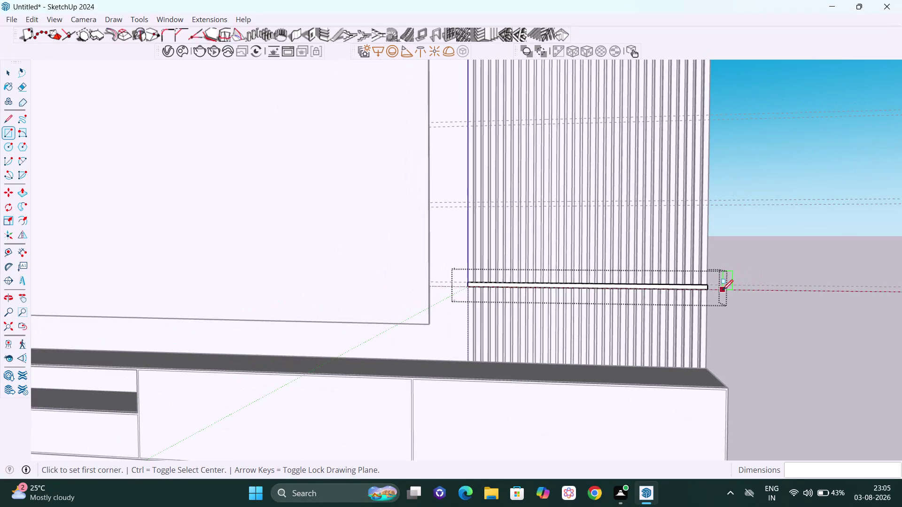
Finish drawing the thin horizontal strip across the lower right fluted panel.
scroll(down, 3)
middle_drag(724, 350, 718, 352)
key(space)
click(766, 335)
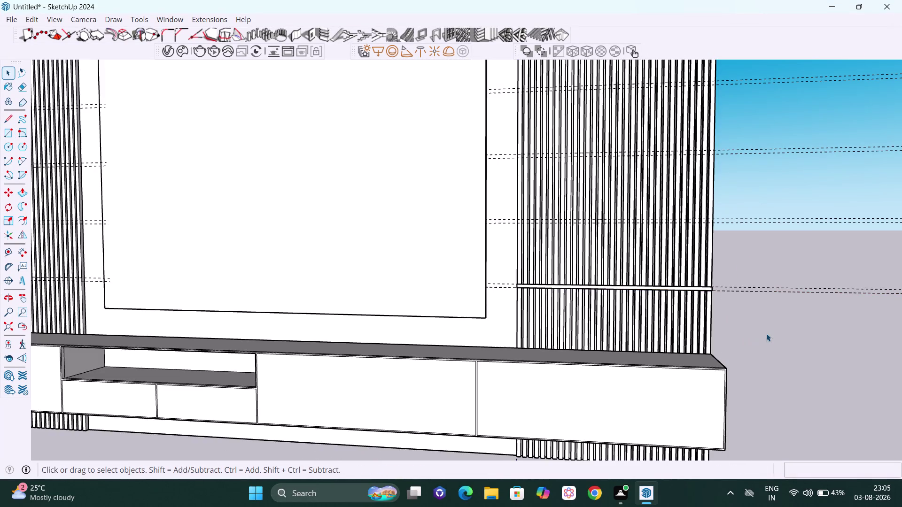
Exit the panel group and select the floating drawer base.
scroll(down, 3)
scroll(down, 3)
middle_drag(777, 353, 518, 359)
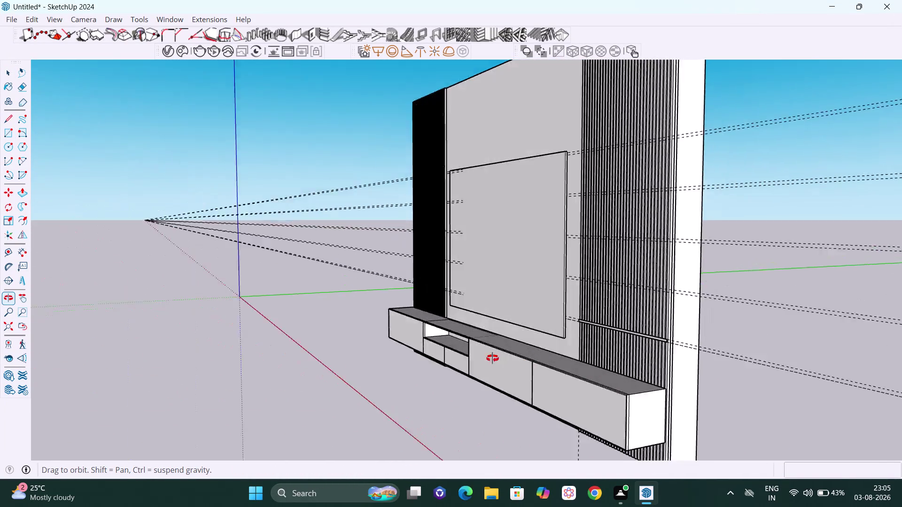
middle_drag(519, 358, 518, 350)
scroll(down, 3)
middle_drag(521, 361, 527, 372)
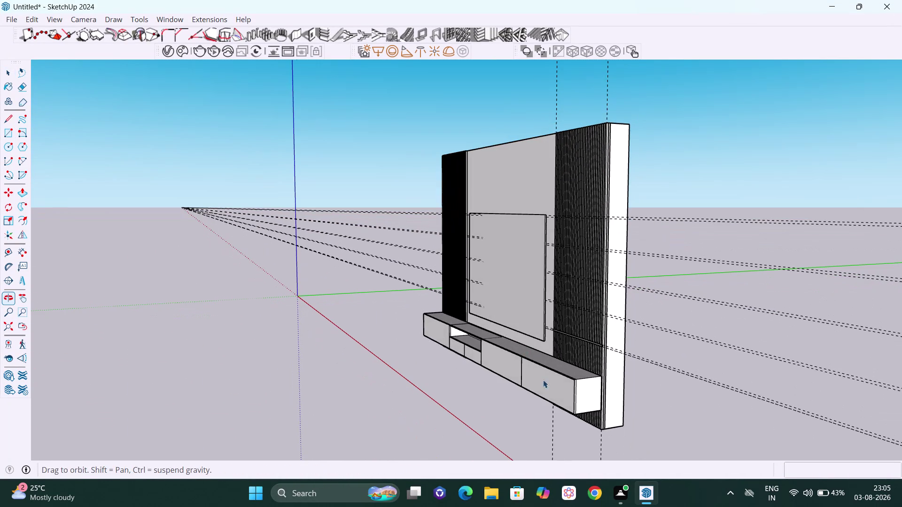
middle_drag(528, 371, 530, 374)
click(551, 386)
middle_drag(551, 383, 557, 387)
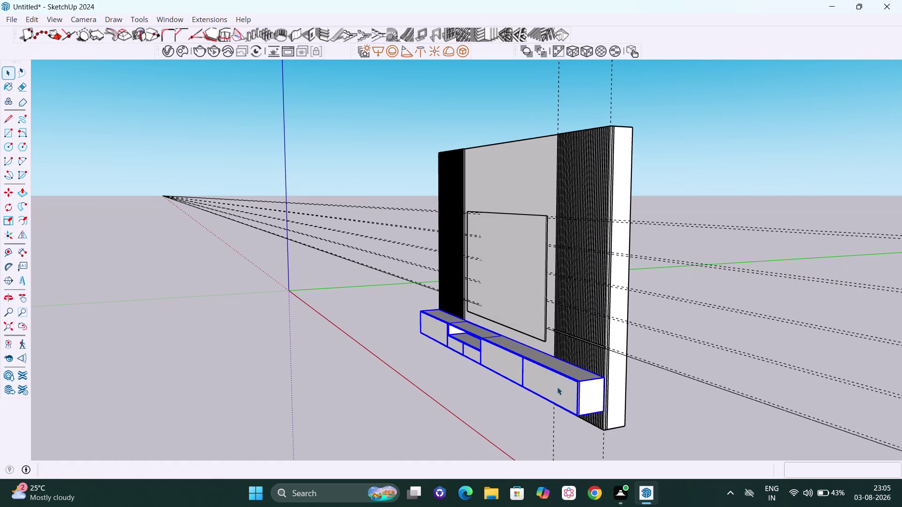
key(p)
key(space)
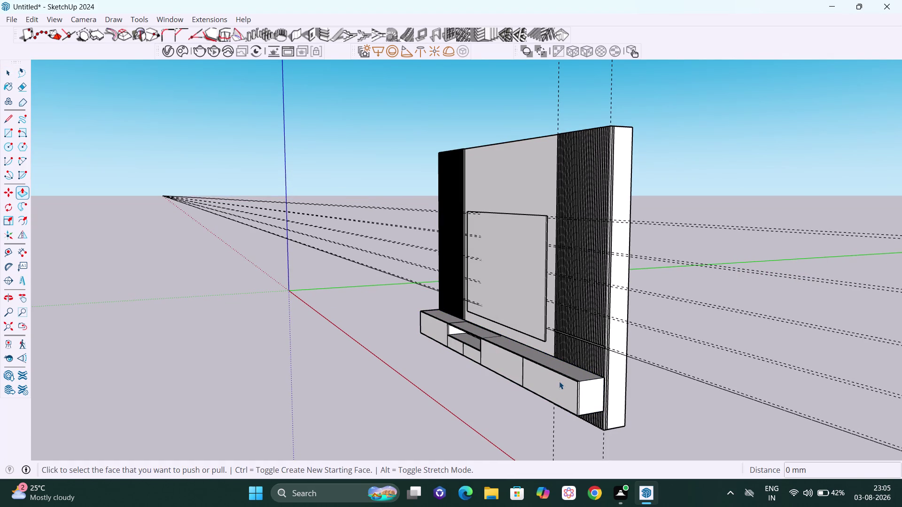
Open the drawer base group for editing and view it from the front.
click(559, 382)
click(559, 381)
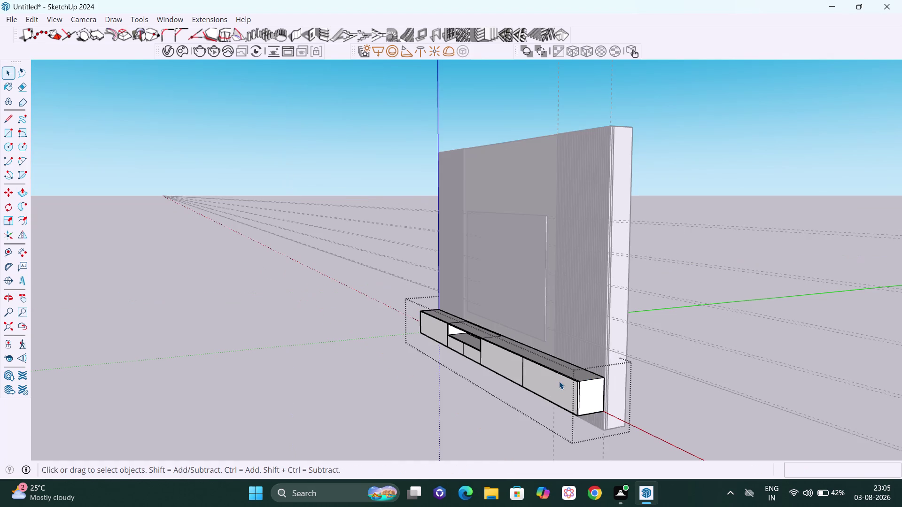
key(p)
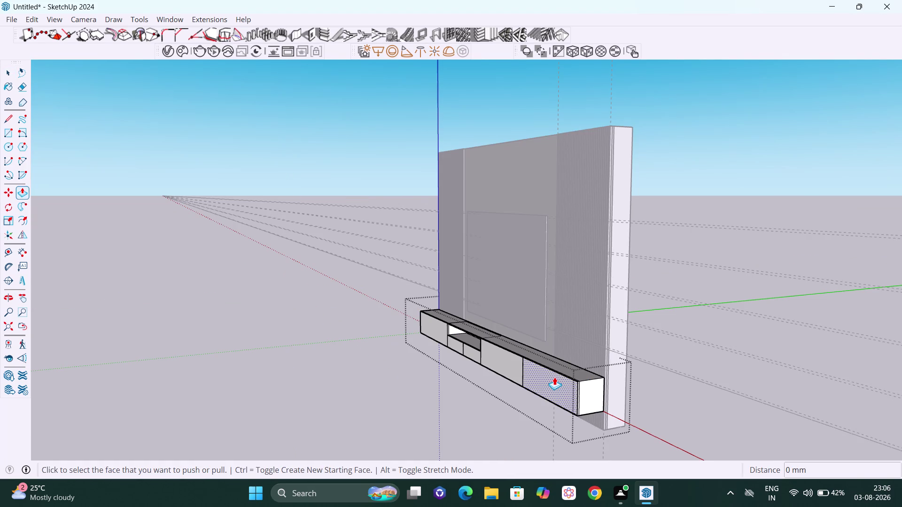
scroll(up, 3)
scroll(up, 3)
middle_drag(569, 400, 545, 396)
scroll(down, 3)
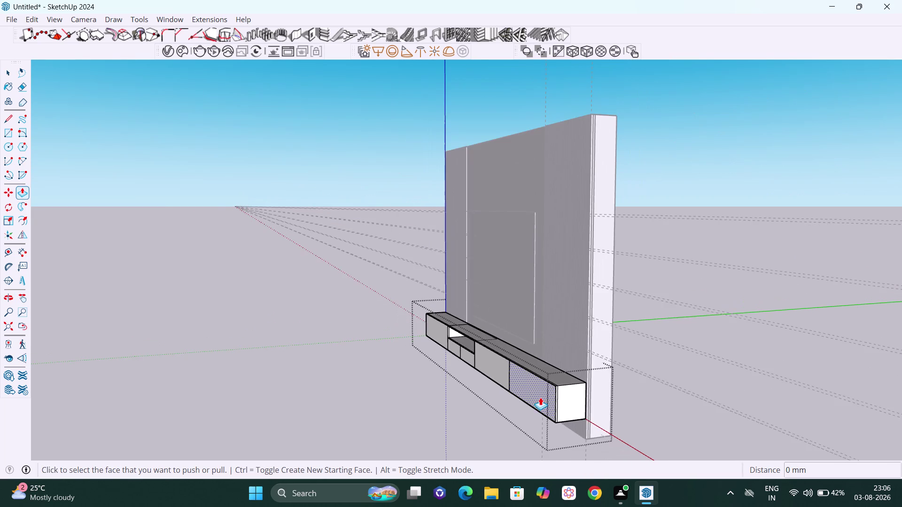
scroll(down, 3)
middle_drag(534, 397, 774, 377)
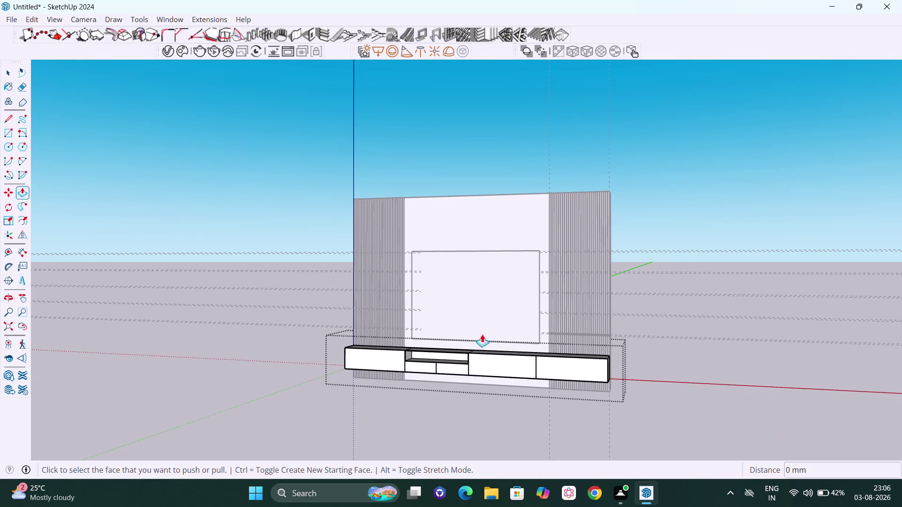
scroll(up, 3)
middle_drag(139, 322, 322, 332)
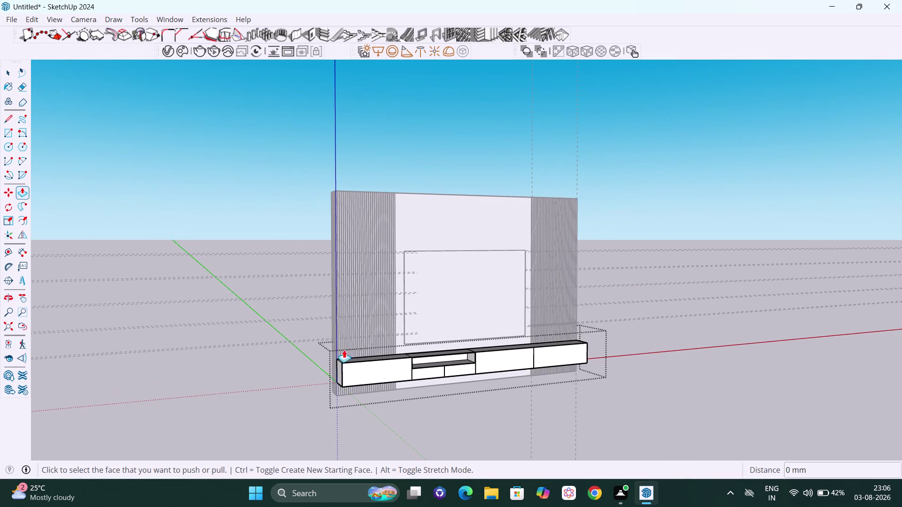
middle_drag(374, 371, 310, 320)
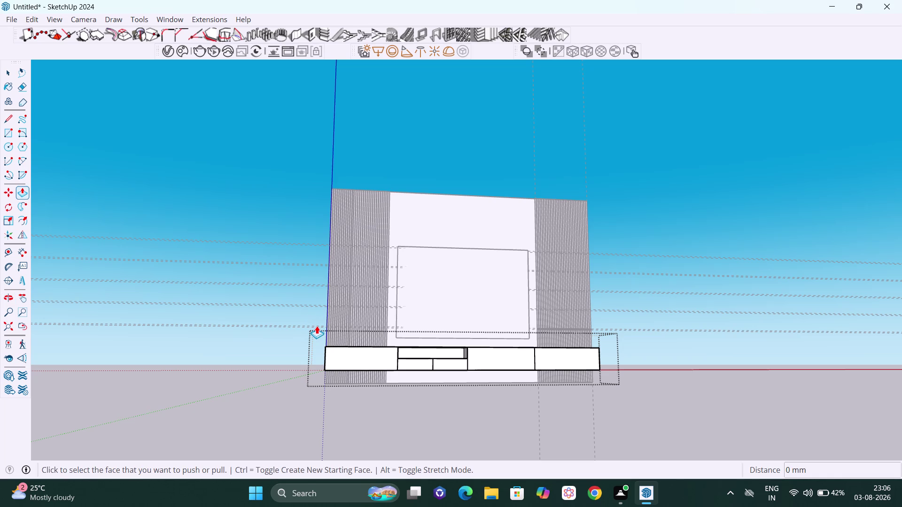
key(space)
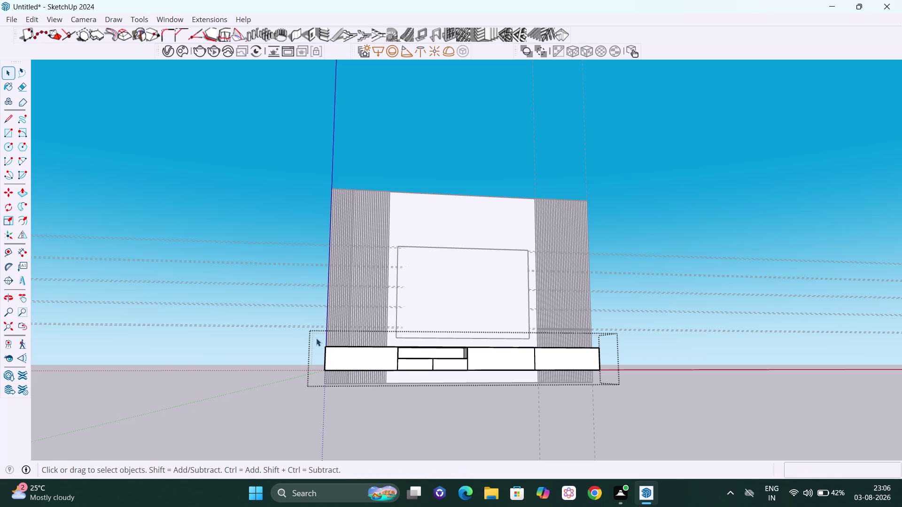
Window-select all the drawer base parts and orbit to its end.
drag(316, 338, 611, 383)
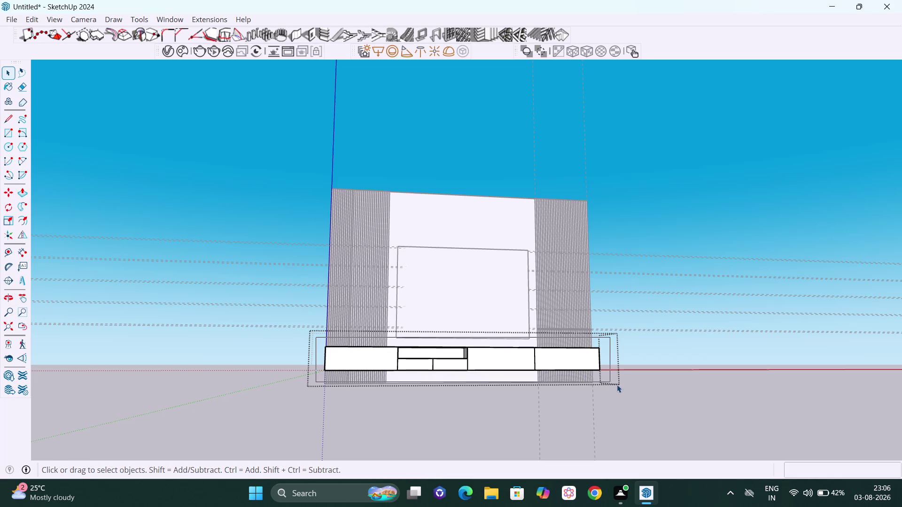
drag(611, 383, 619, 385)
middle_drag(601, 385, 339, 442)
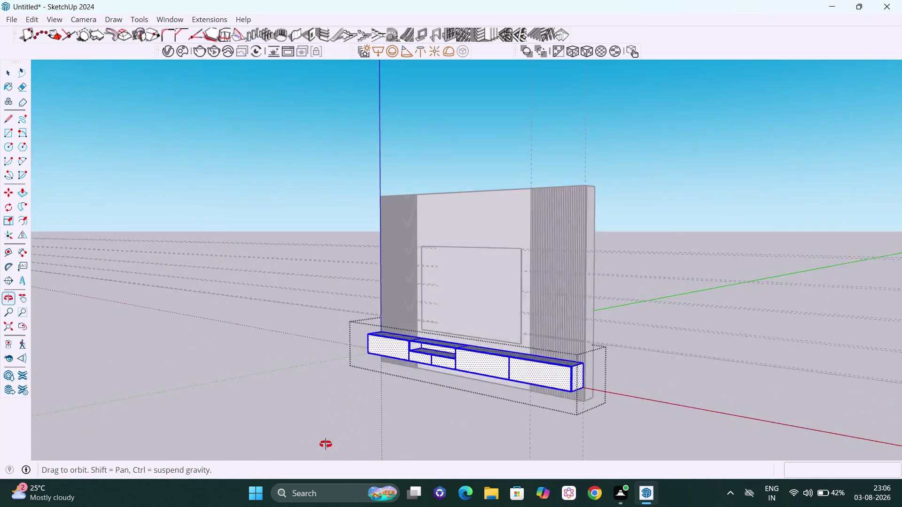
middle_drag(339, 442, 250, 453)
Pull the end drawer face out 165 mm, then exit the base group.
key(p)
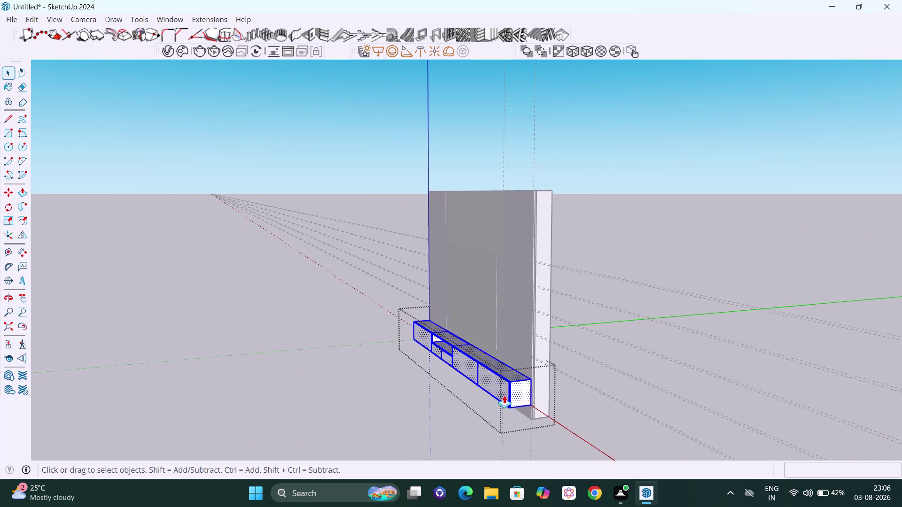
scroll(up, 3)
click(498, 387)
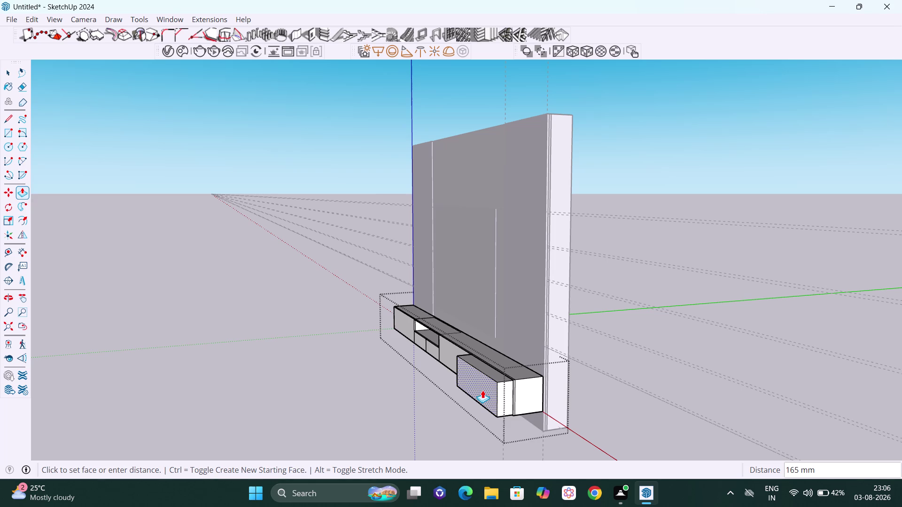
key(Escape)
key(space)
scroll(down, 3)
middle_drag(547, 393, 553, 395)
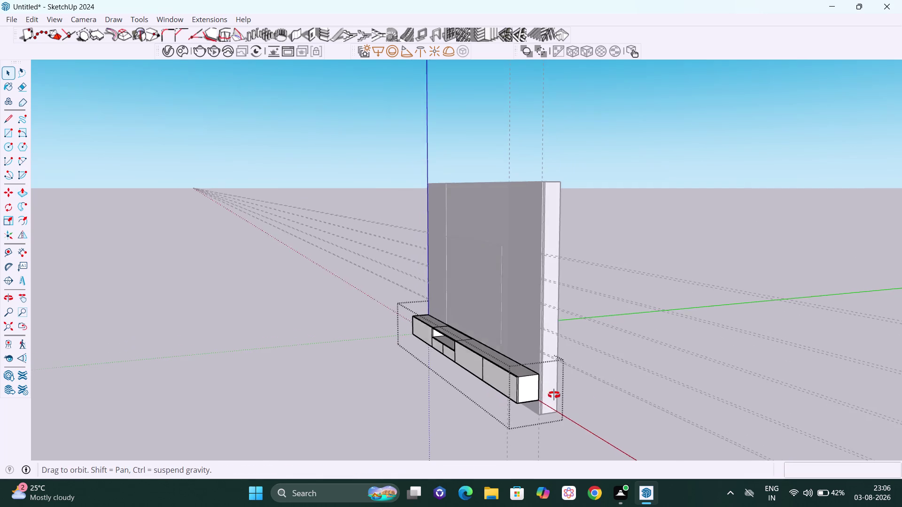
middle_drag(553, 395, 664, 409)
click(739, 200)
Undo back past the thin strip on the right fluted panel.
middle_drag(606, 341, 707, 337)
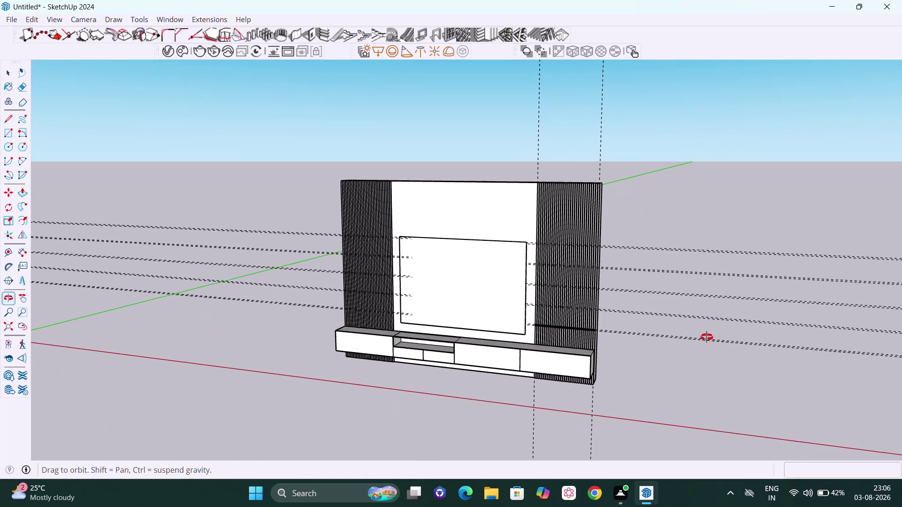
middle_drag(706, 337, 705, 338)
scroll(up, 3)
scroll(up, 3)
middle_drag(606, 345, 651, 357)
scroll(up, 3)
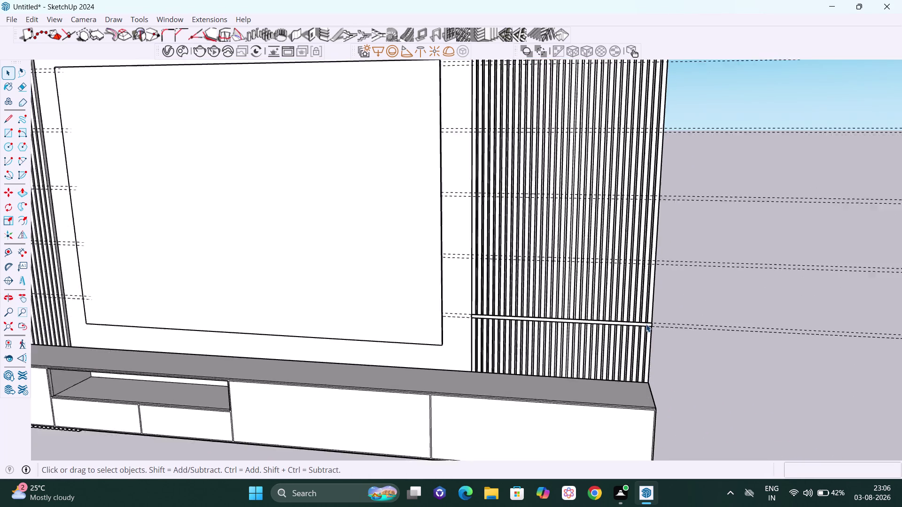
scroll(up, 3)
scroll(up, 3)
scroll(down, 3)
scroll(down, 3)
middle_drag(655, 318, 658, 300)
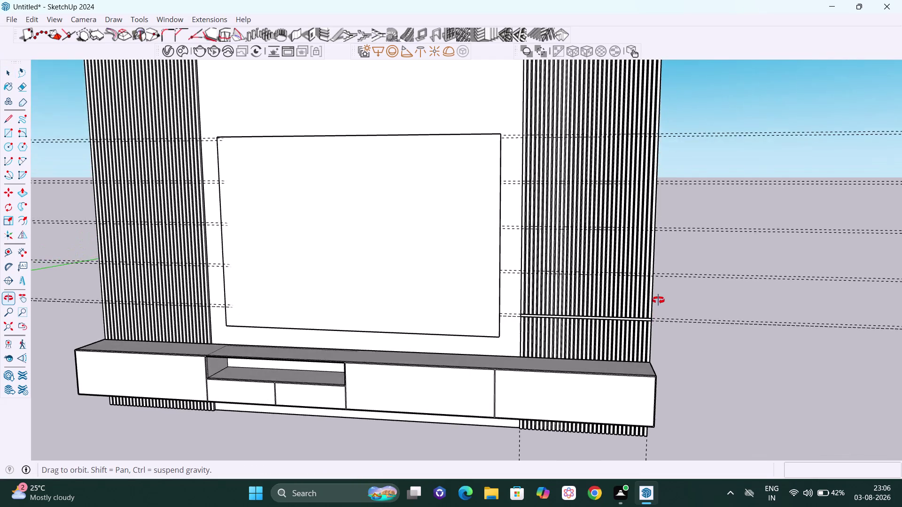
middle_drag(658, 300, 646, 286)
scroll(down, 3)
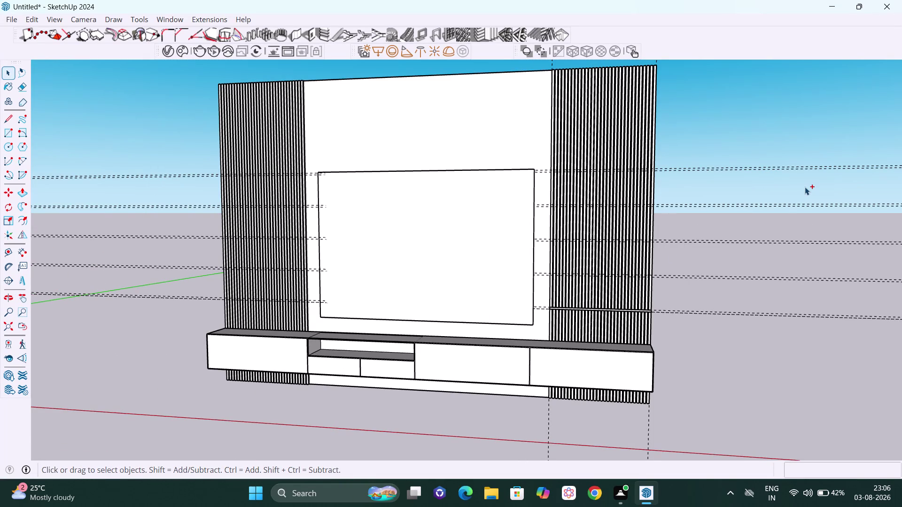
key(ctrl+z)
key(ctrl+z)
key(ctrl+z)
key(ctrl+z)
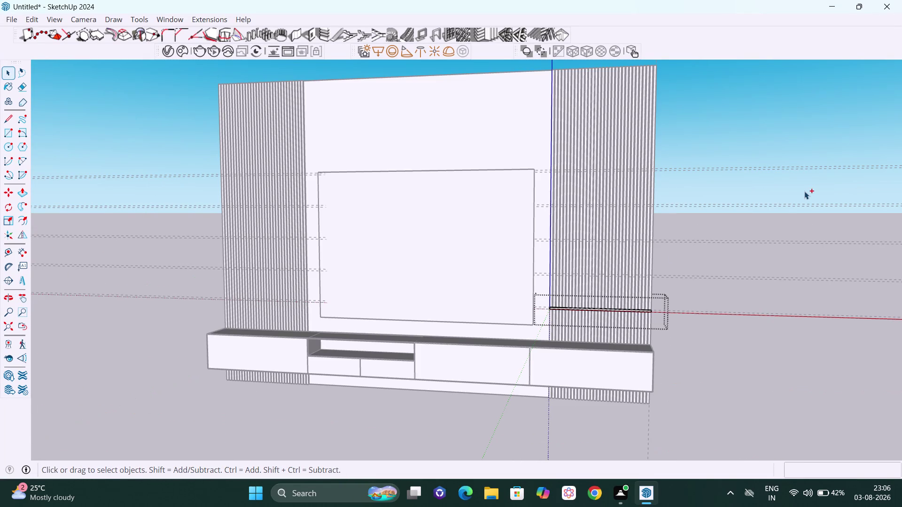
key(ctrl+z)
key(ctrl+z)
key(ctrl+z)
key(ctrl+z)
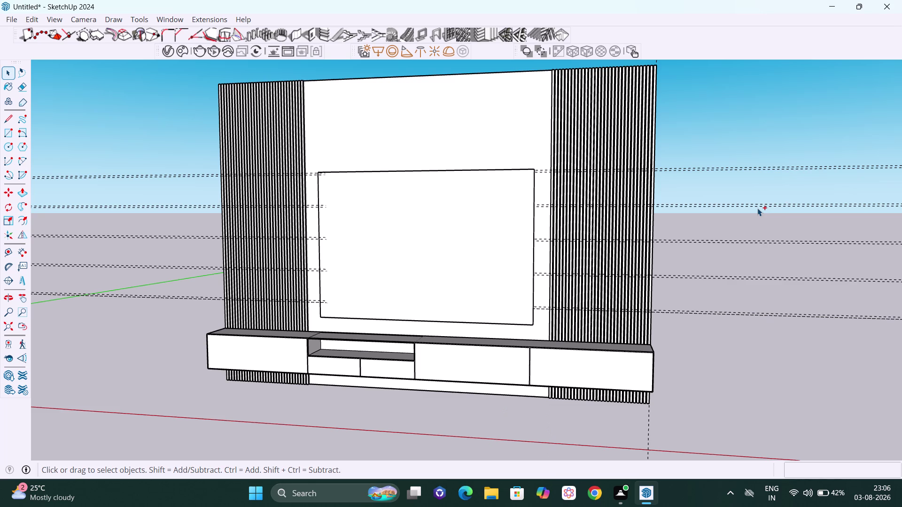
Keep undoing to remove most of the earlier dashed guide lines.
key(ctrl+z)
key(ctrl+z)
key(ctrl+z)
key(ctrl+z)
key(ctrl+z)
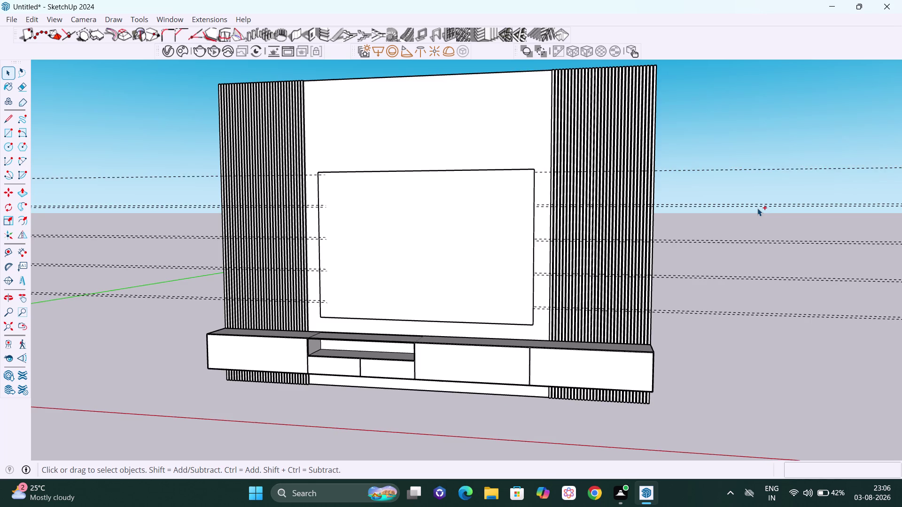
key(ctrl+z)
key(ctrl+z)
key(ctrl+z)
key(ctrl+z)
key(ctrl+z)
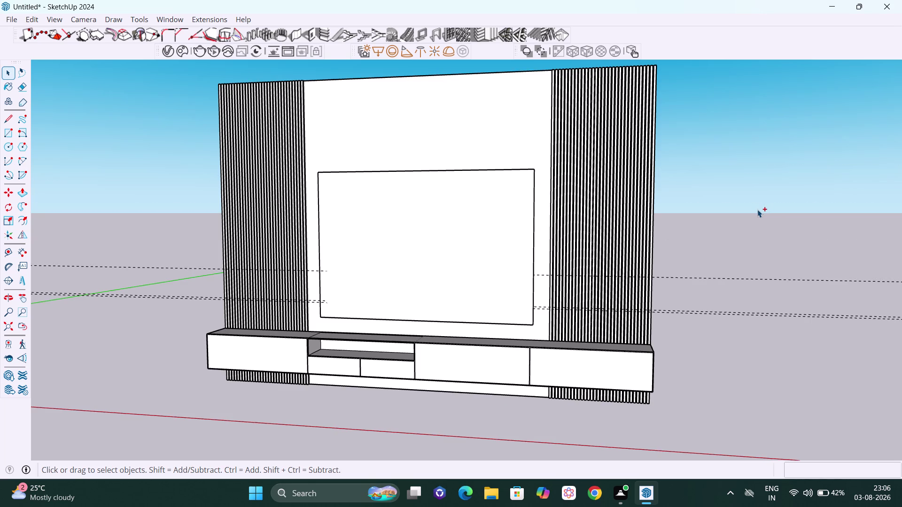
key(ctrl+z)
key(ctrl+z)
key(ctrl+z)
Zoom in on the right fluted panel and the top of the base.
scroll(up, 3)
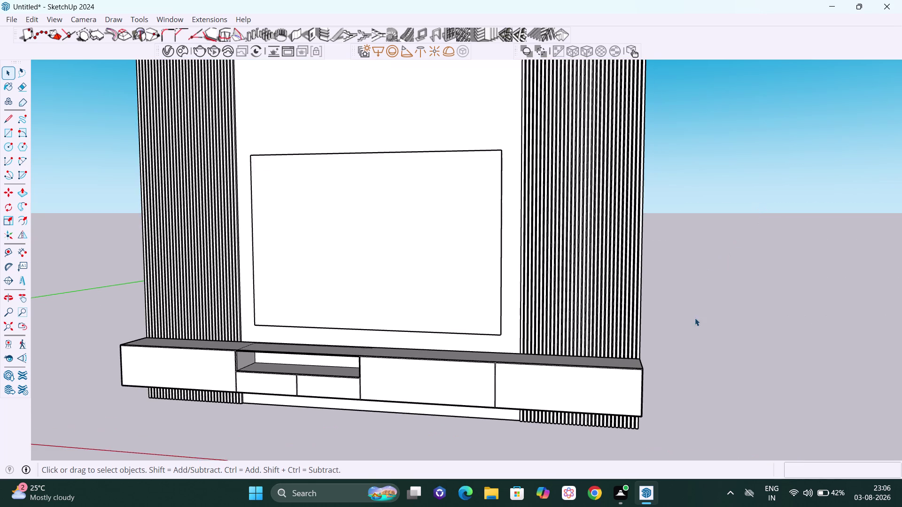
scroll(up, 3)
middle_drag(581, 347, 585, 363)
scroll(up, 3)
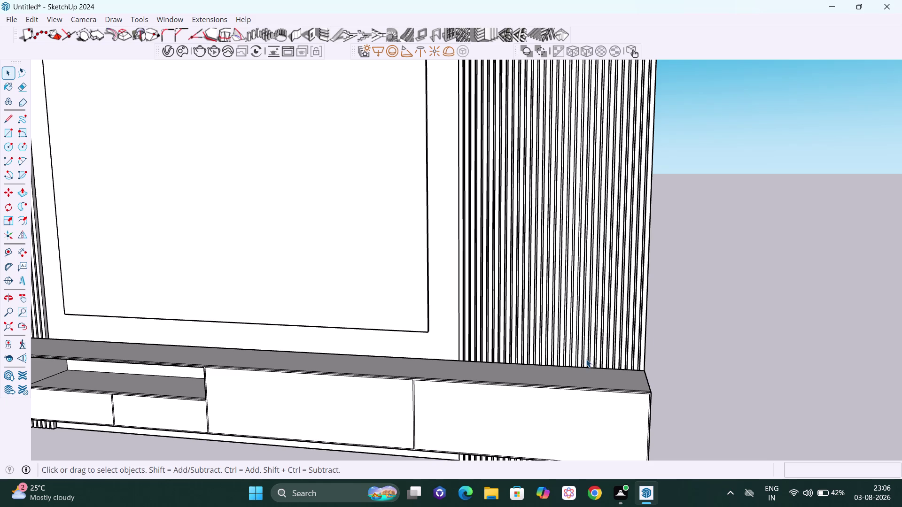
key(t)
key(Up)
scroll(up, 3)
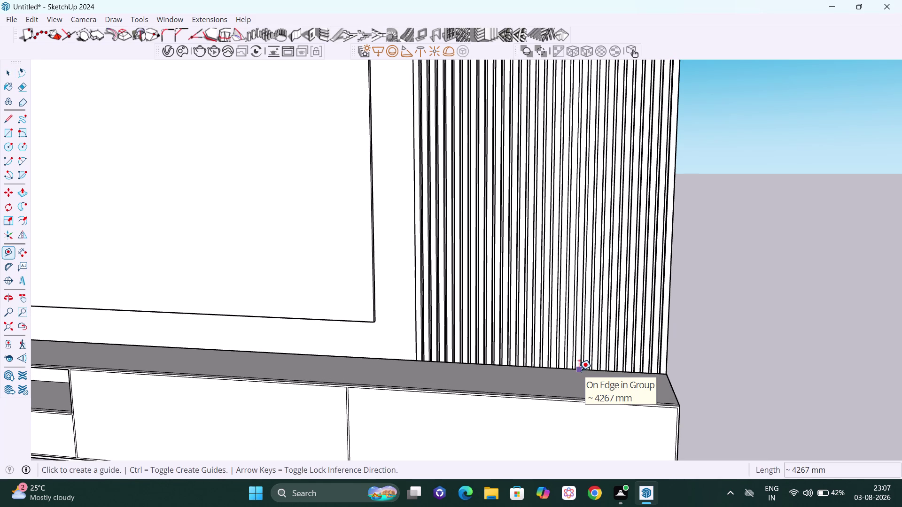
Place a trial guide 350 mm above the base top, then undo it.
click(579, 370)
key(Up)
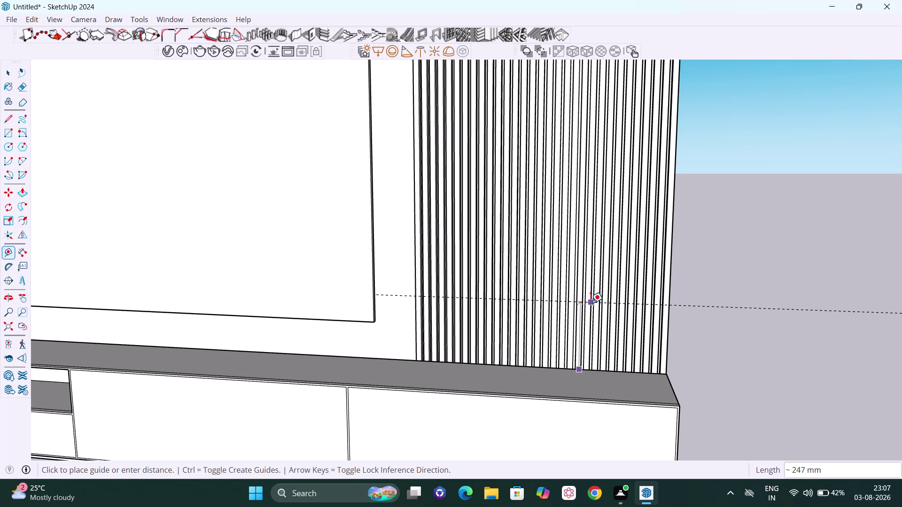
text(35)
text(0)
key(Return)
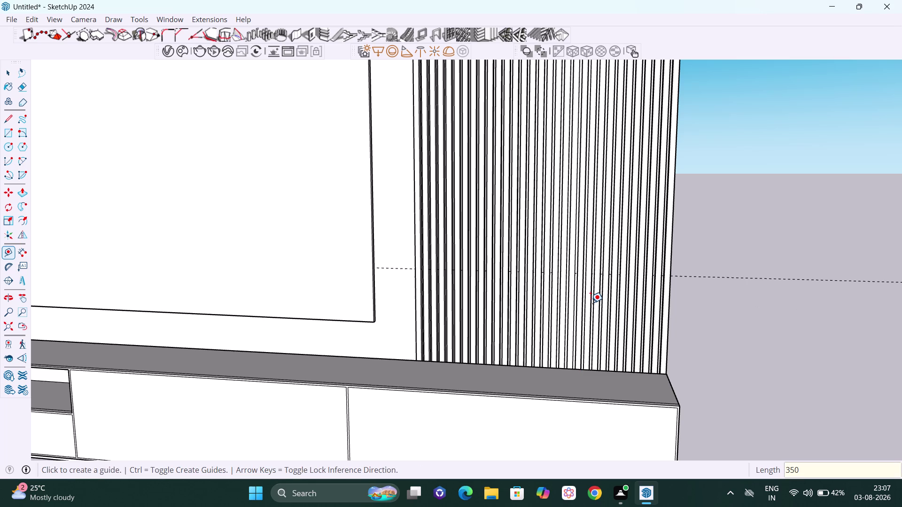
scroll(down, 3)
middle_drag(596, 290, 293, 208)
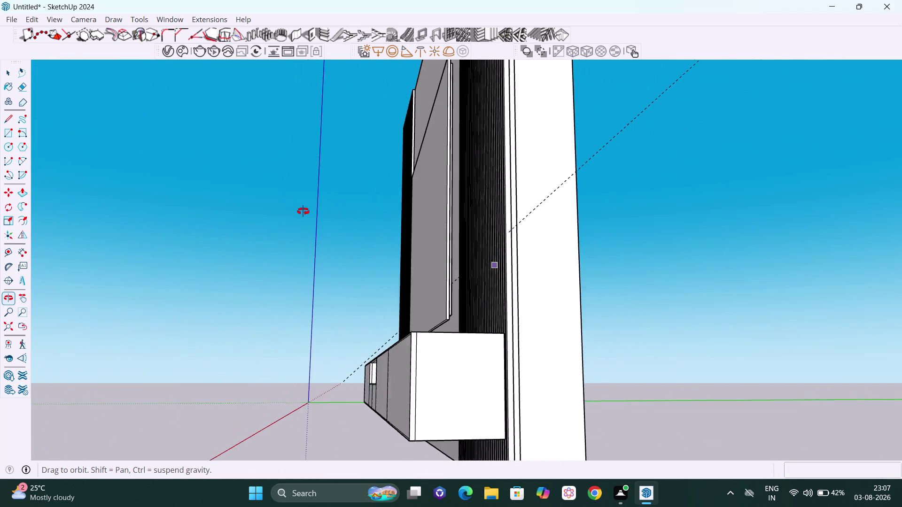
middle_drag(293, 207, 627, 292)
key(ctrl+z)
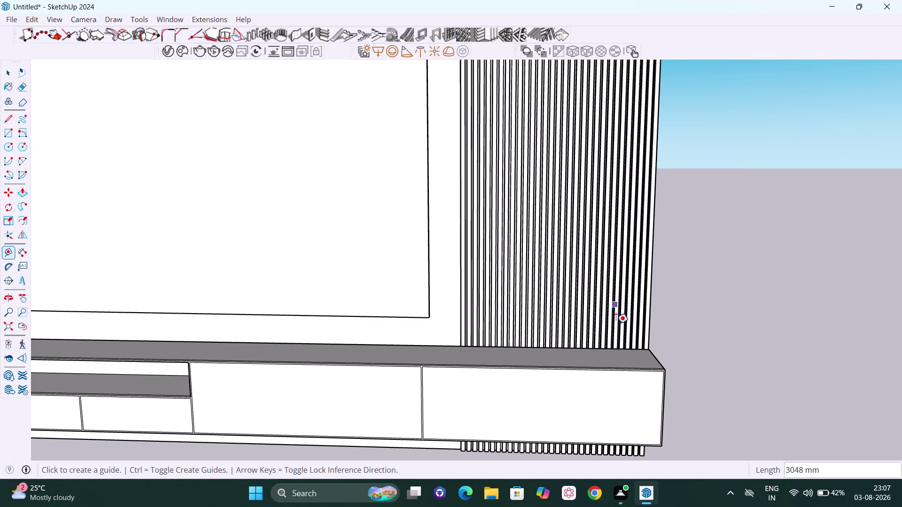
Place a guide 400 mm above the base top and another 25 mm higher.
click(604, 352)
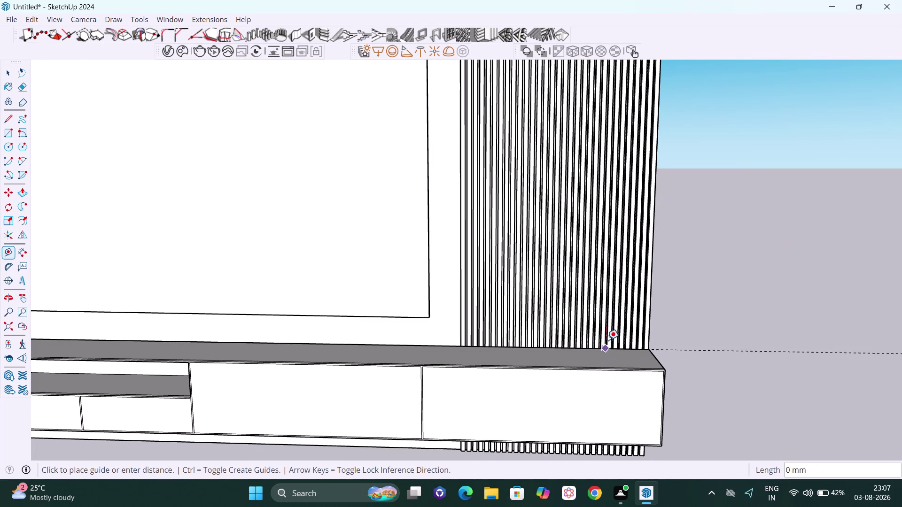
key(Up)
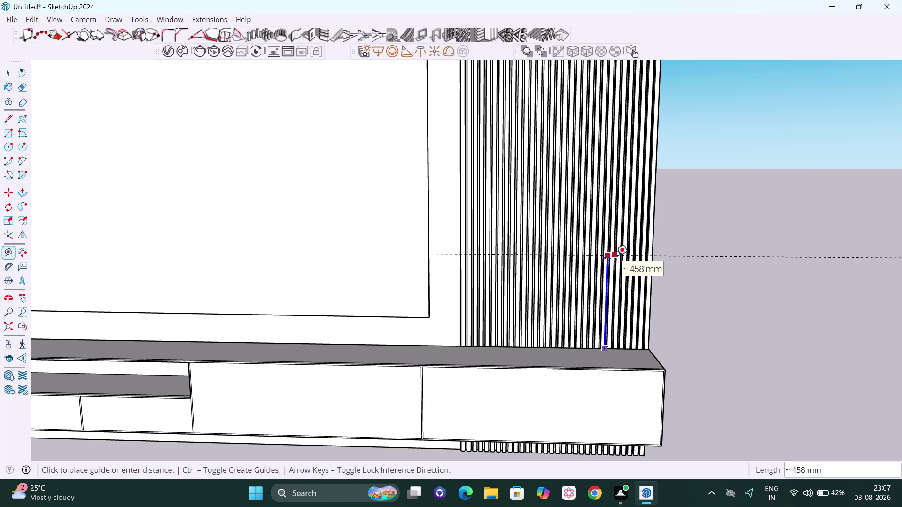
text(40)
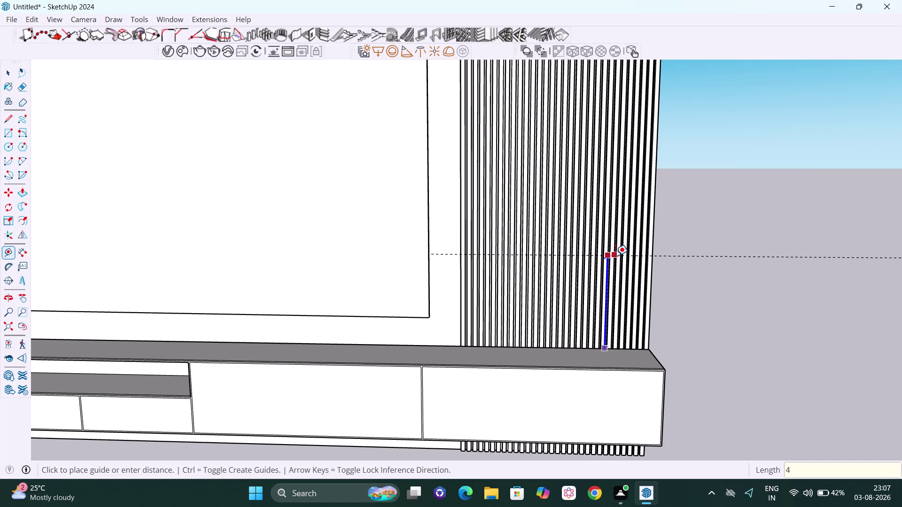
text(0)
key(Return)
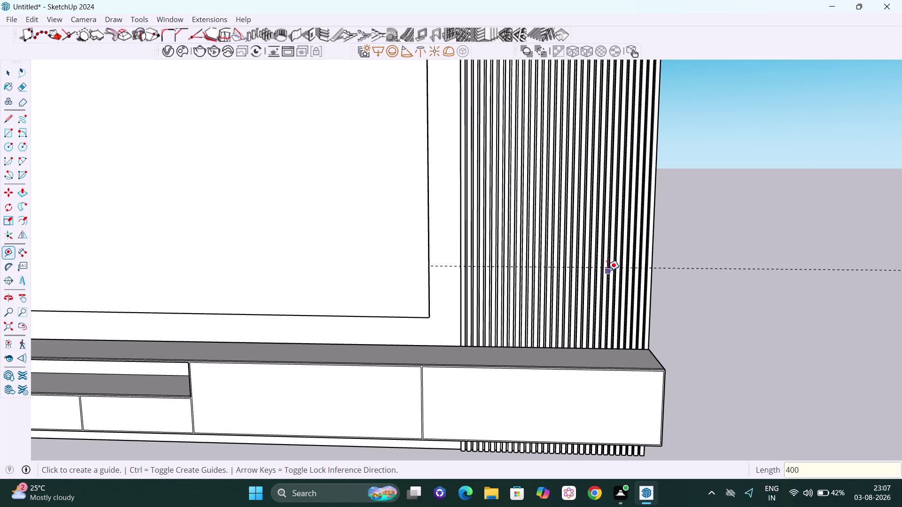
click(606, 268)
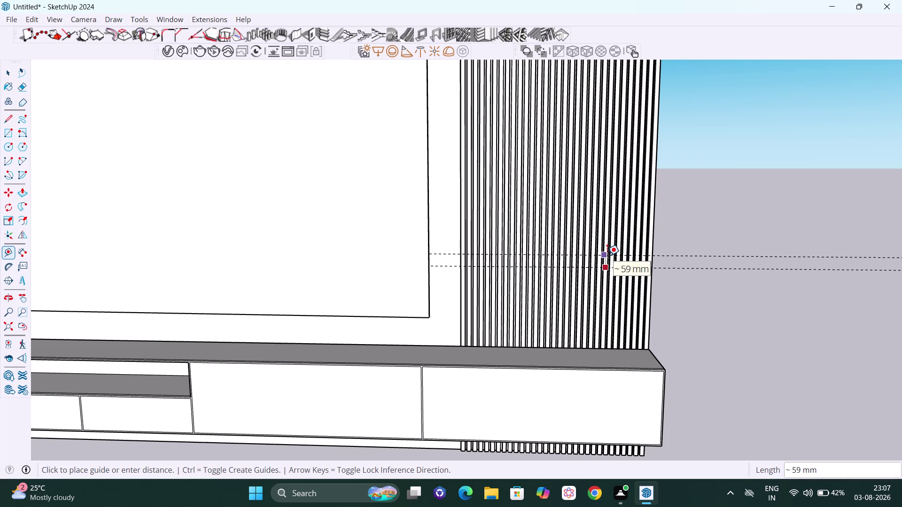
key(Up)
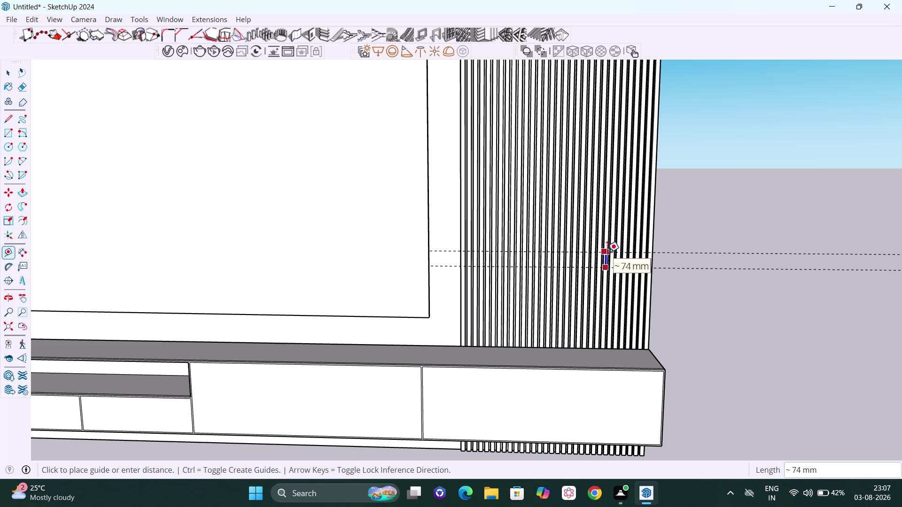
text(25)
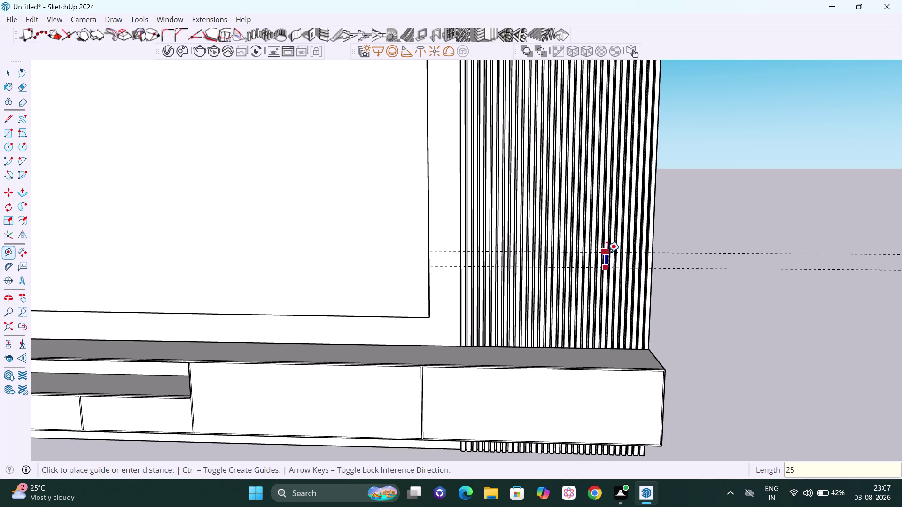
key(Return)
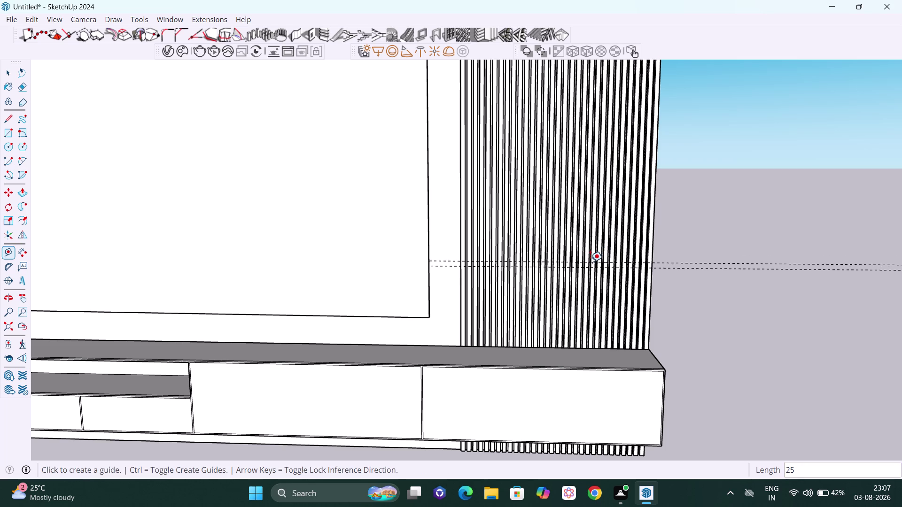
Add the next guide pair: 400 mm higher, then 25 mm above it.
click(686, 263)
key(Up)
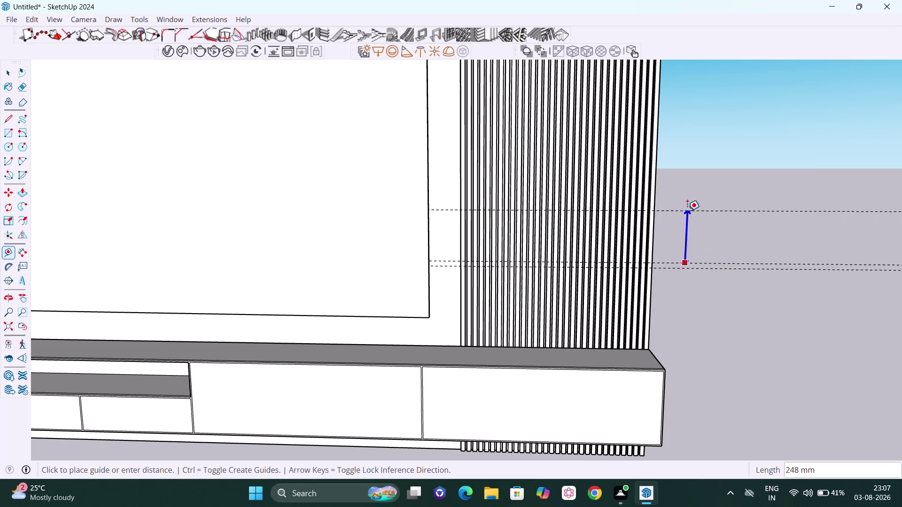
text(4)
text(00)
key(Return)
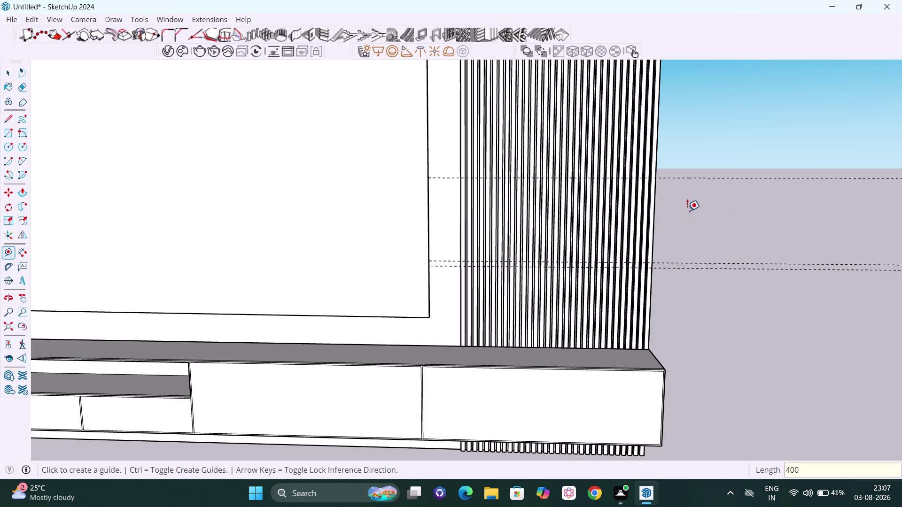
key(h)
drag(687, 211, 623, 383)
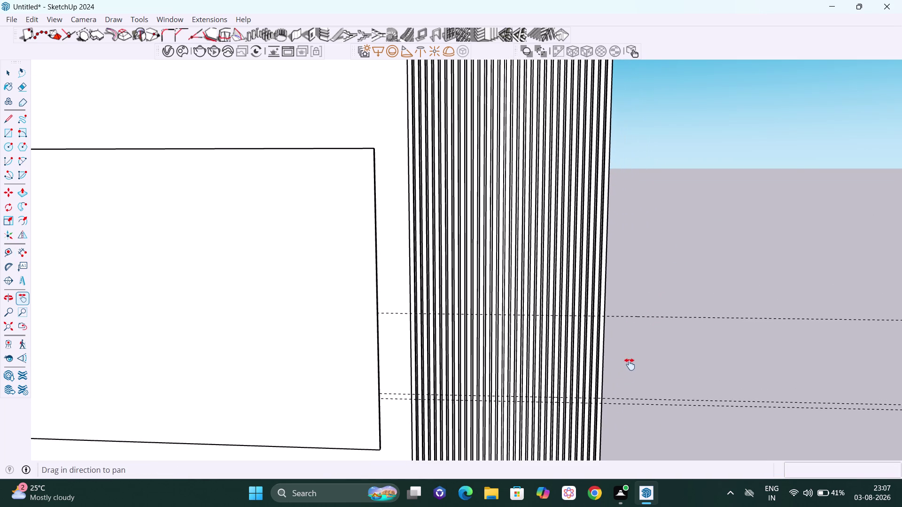
middle_drag(630, 363, 634, 343)
key(Escape)
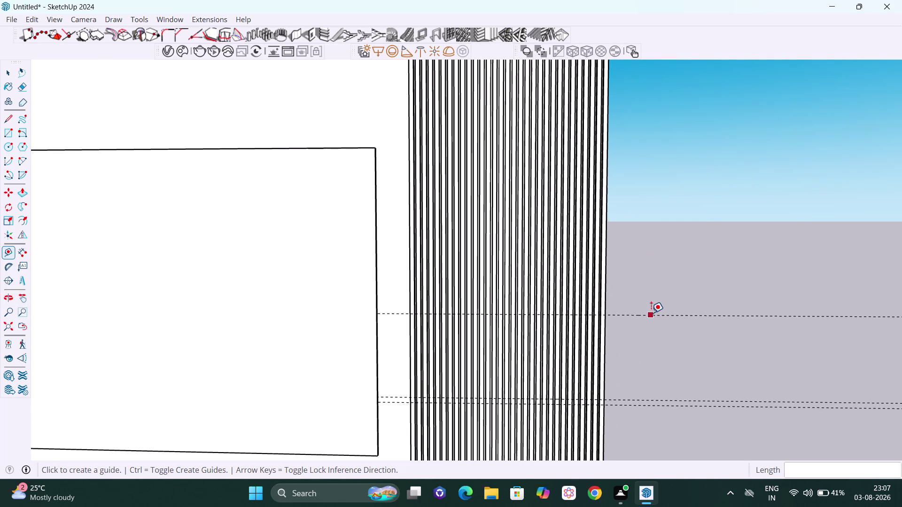
click(651, 312)
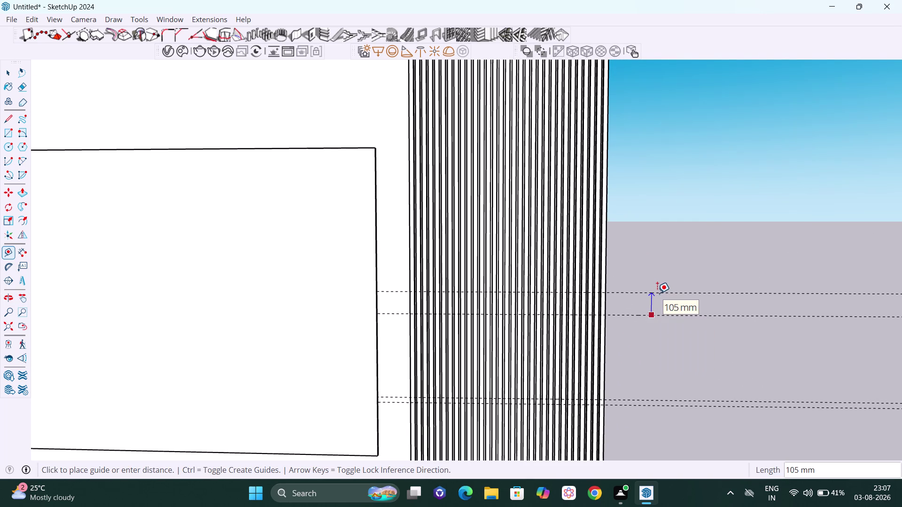
key(Up)
text(2)
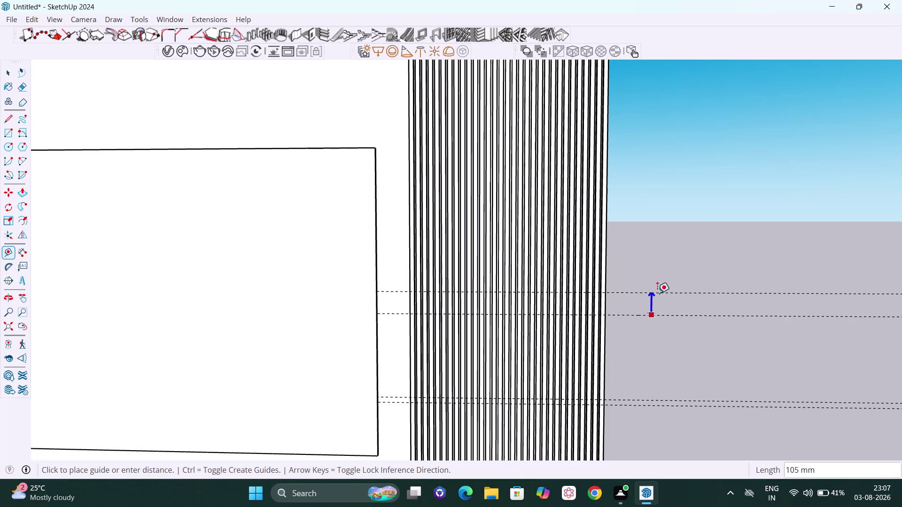
text(5)
key(Return)
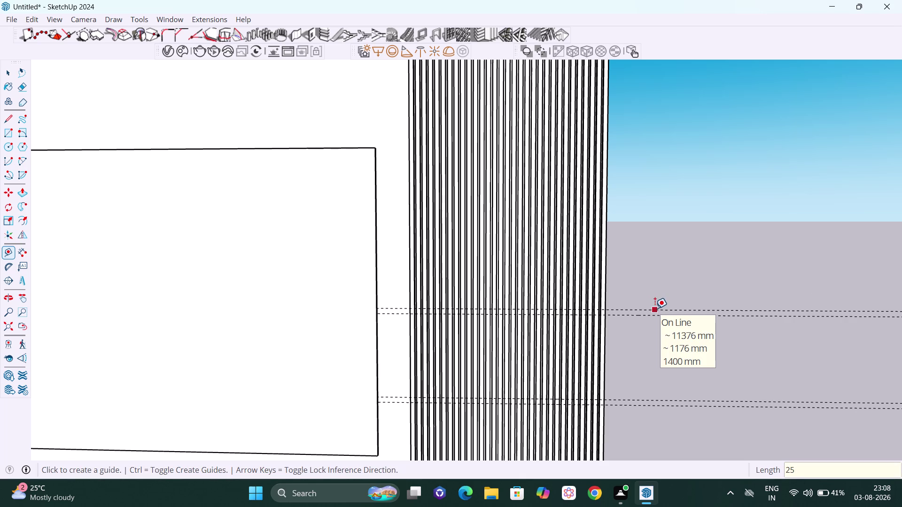
Stack further guides at 400 mm, 25 mm and a final 400 mm higher.
click(655, 309)
key(Up)
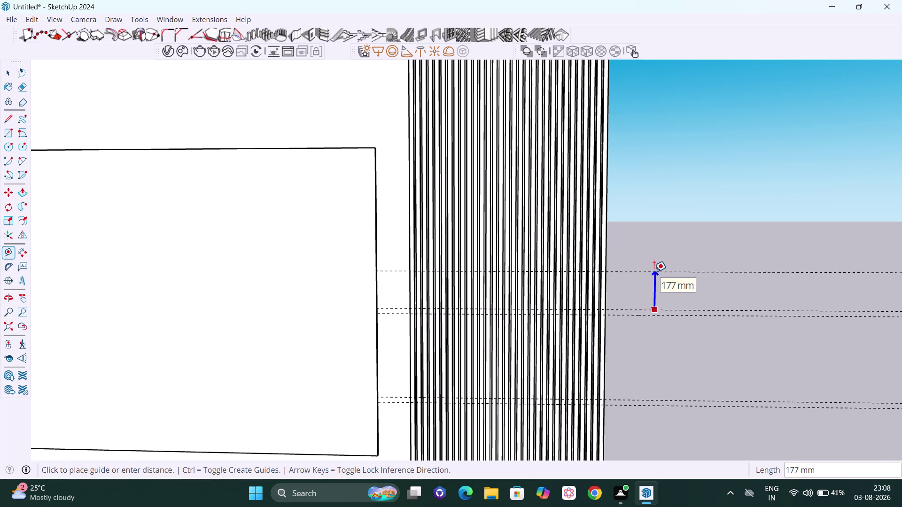
text(400)
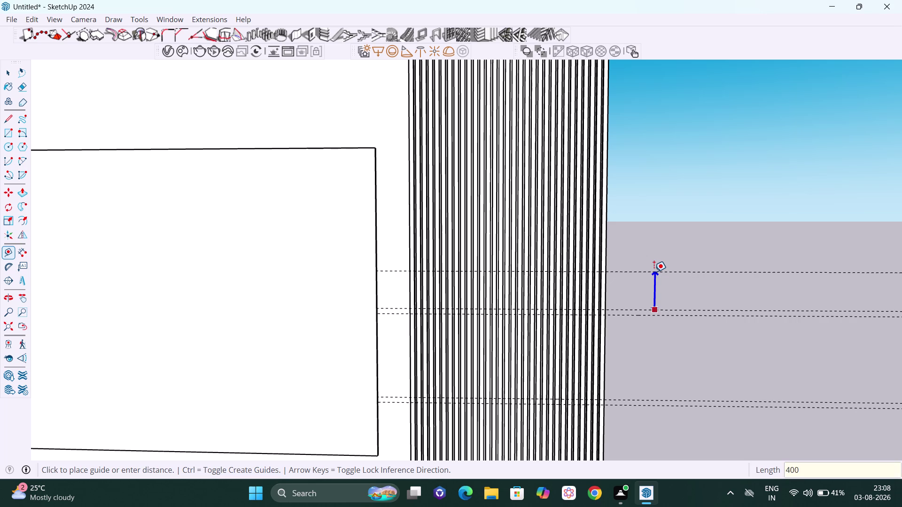
key(Return)
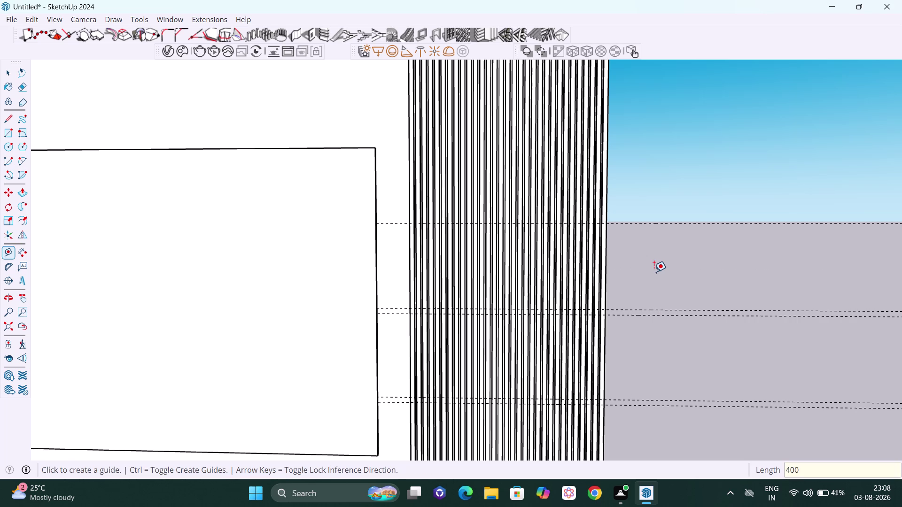
click(654, 222)
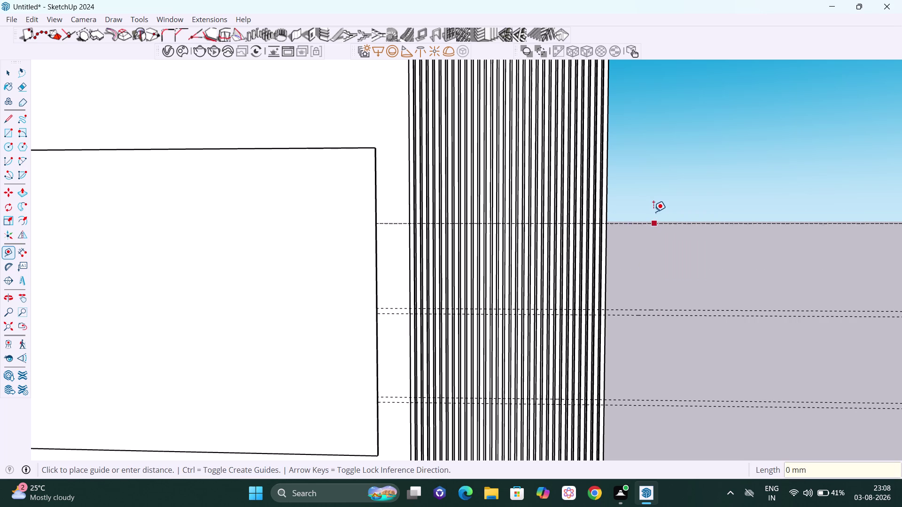
key(Up)
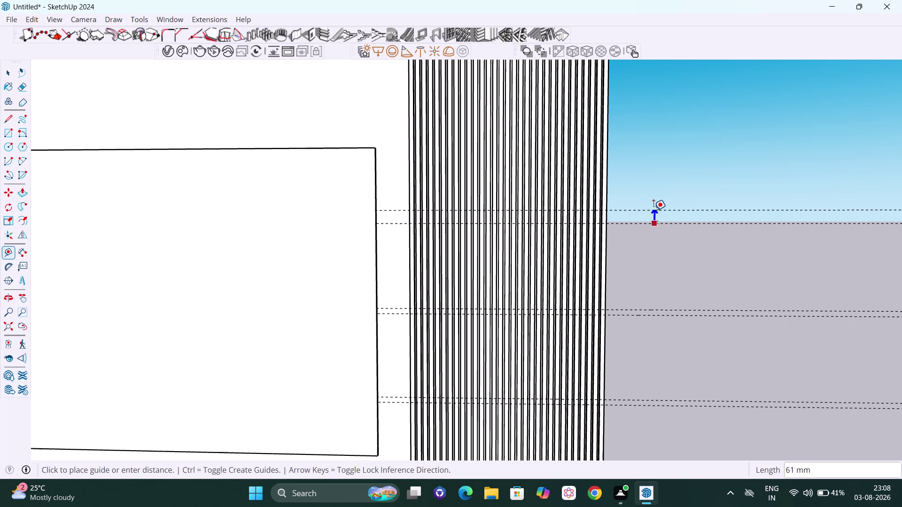
text(25)
key(Return)
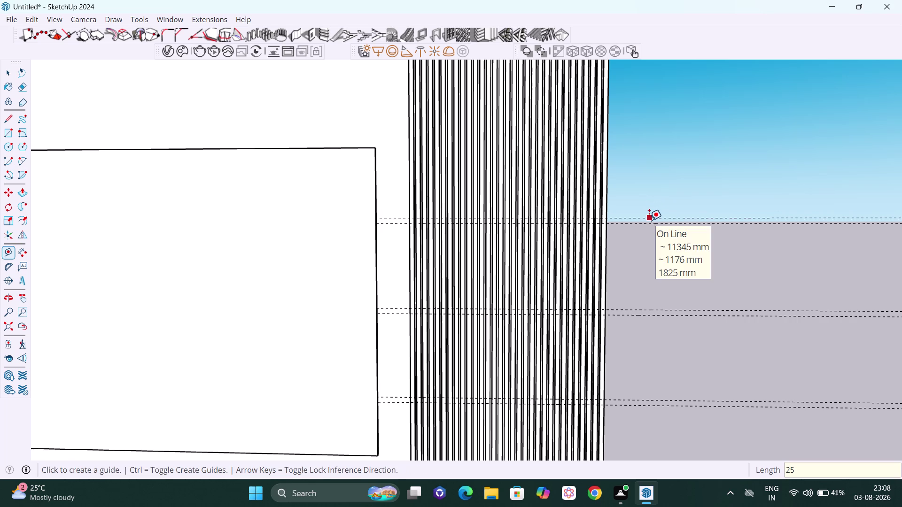
click(649, 221)
key(Up)
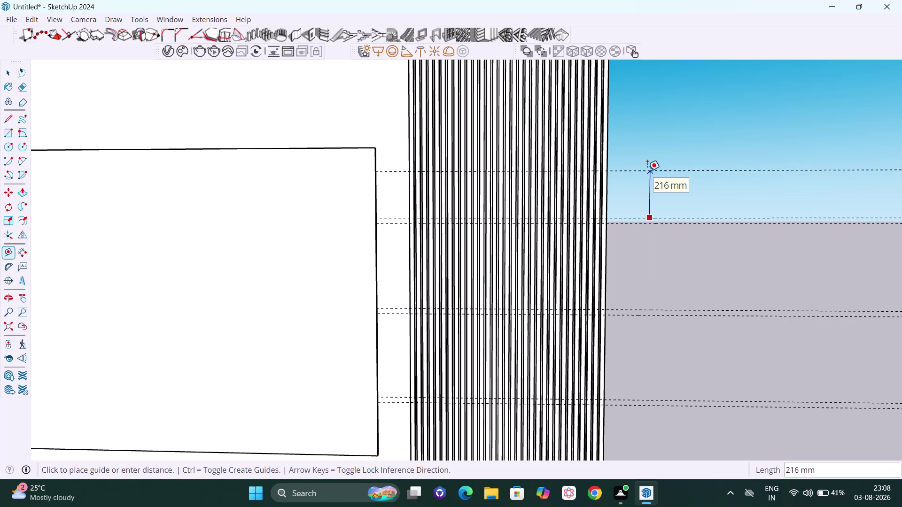
text(4)
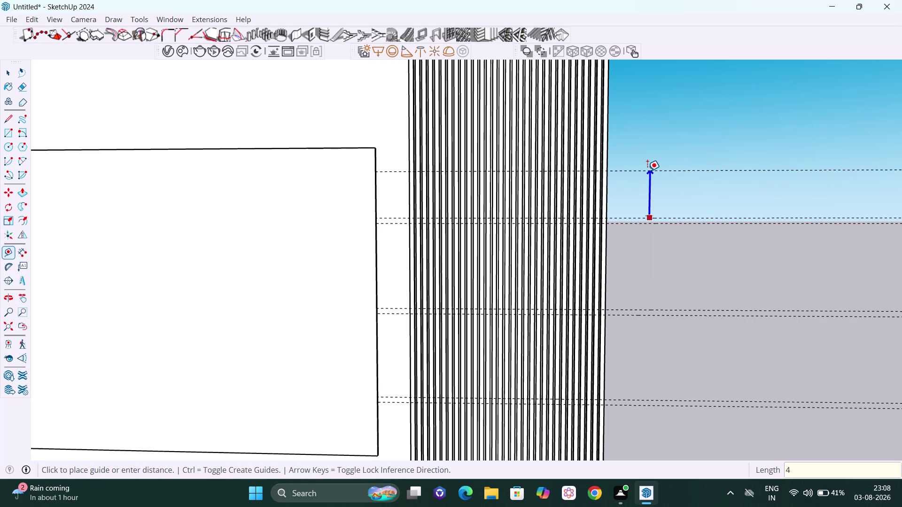
text(00)
key(Return)
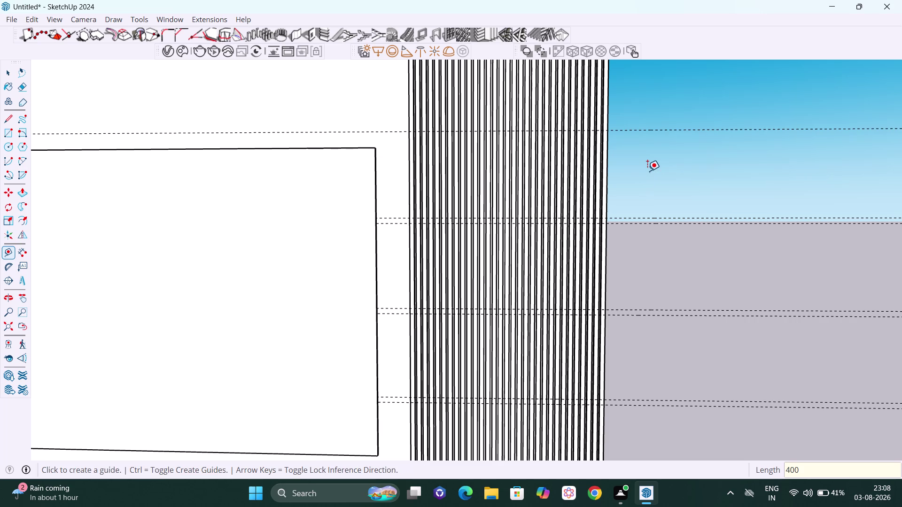
scroll(down, 3)
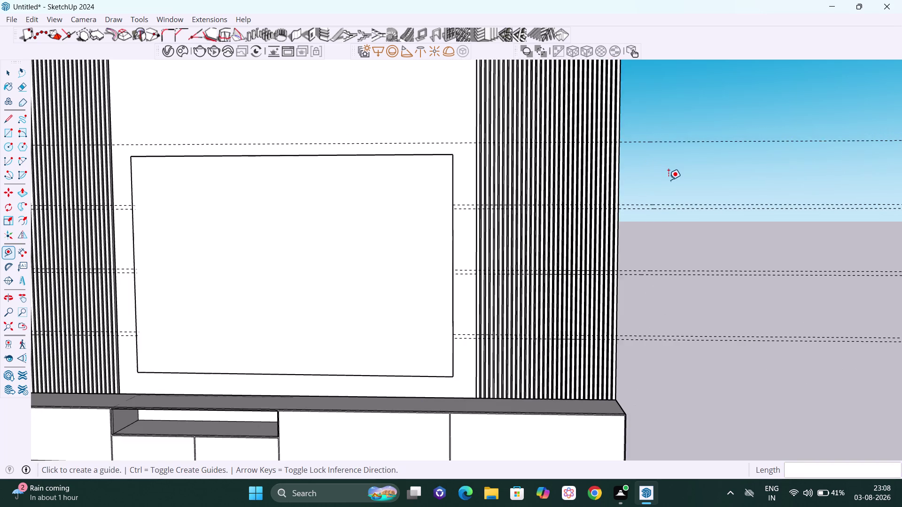
Pan out to frame the whole wall unit, then select all and clear the selection.
scroll(down, 3)
key(h)
drag(679, 185, 679, 185)
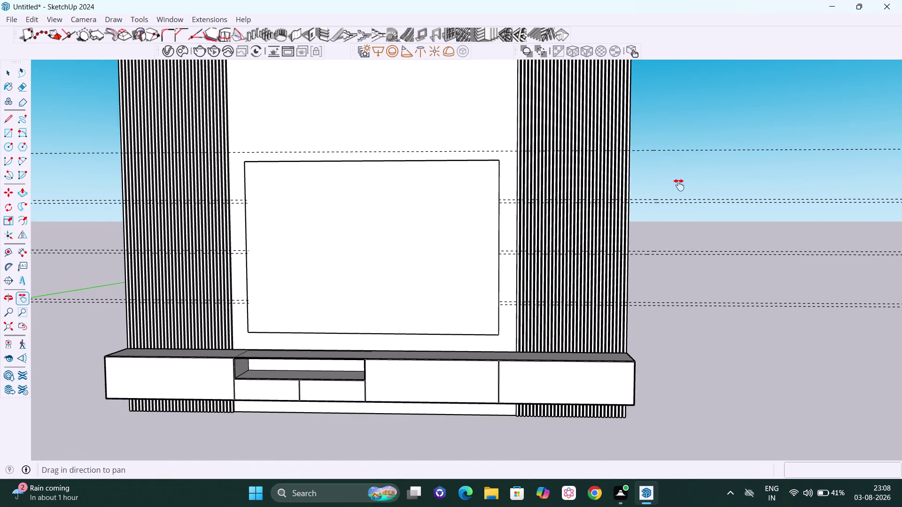
drag(679, 185, 633, 257)
key(ctrl+a)
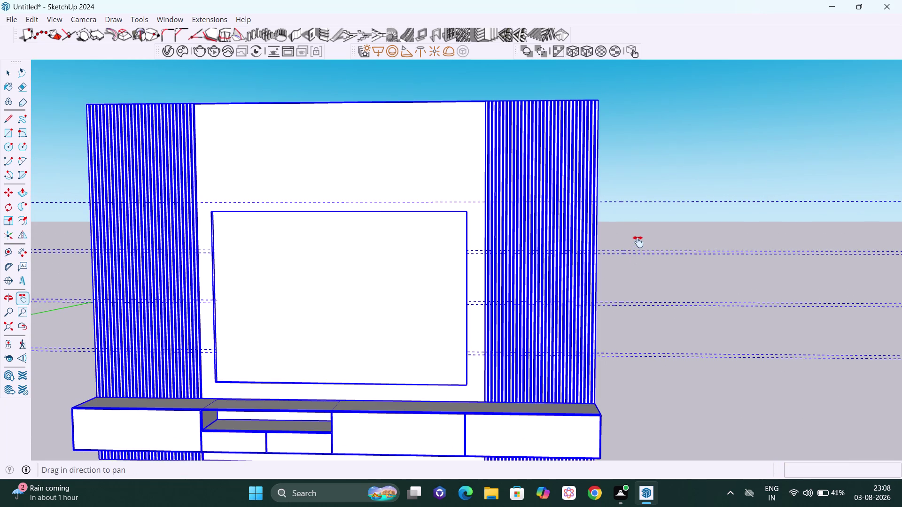
key(space)
click(677, 171)
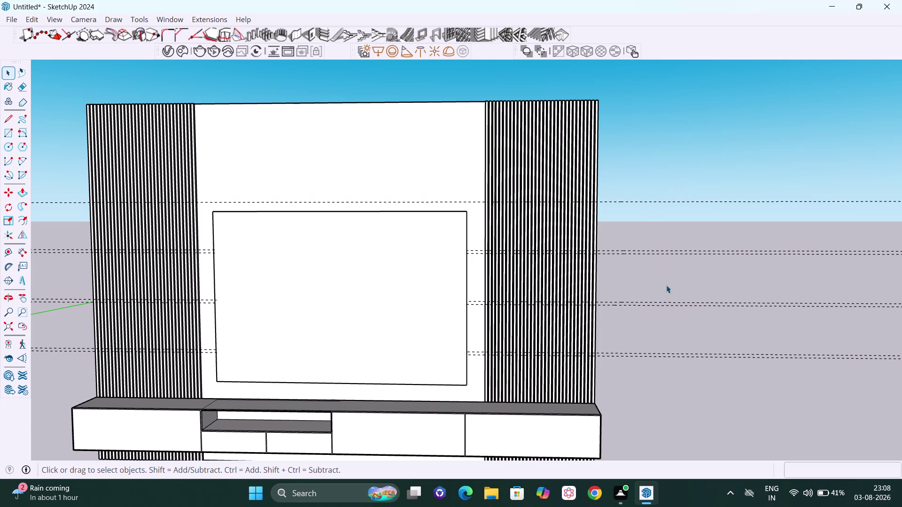
Undo the seven recently added guides and zoom to the right panel's bottom corner.
key(ctrl+z)
key(ctrl+z)
key(ctrl+z)
key(ctrl+z)
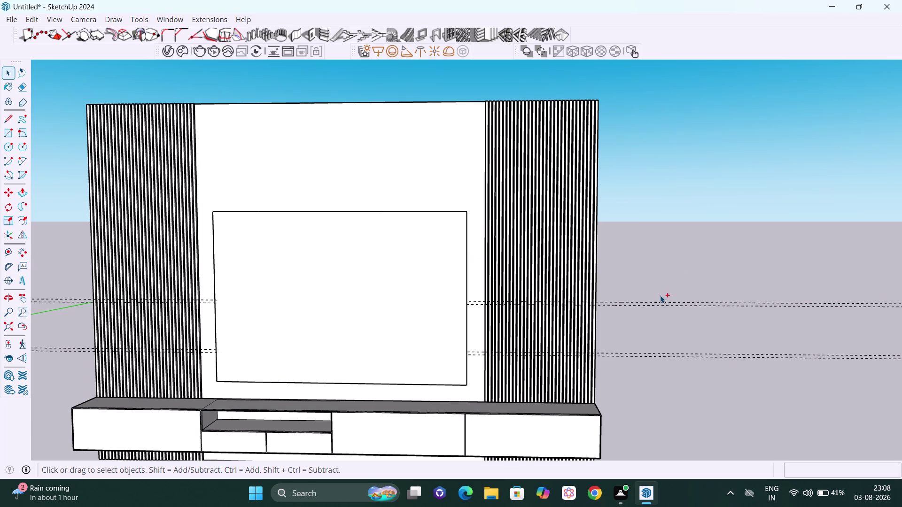
key(ctrl+z)
key(ctrl+z)
key(ctrl+z)
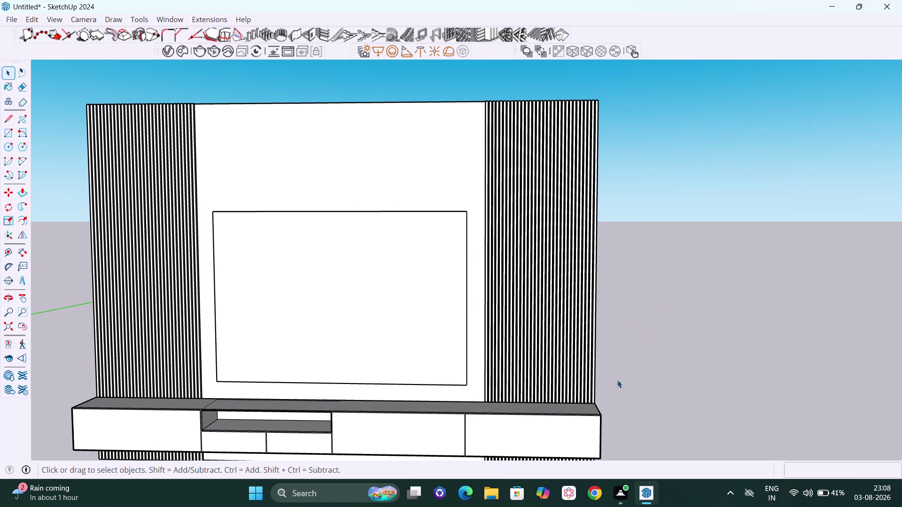
scroll(up, 3)
scroll(up, 3)
middle_drag(602, 396, 583, 411)
scroll(up, 3)
scroll(up, 3)
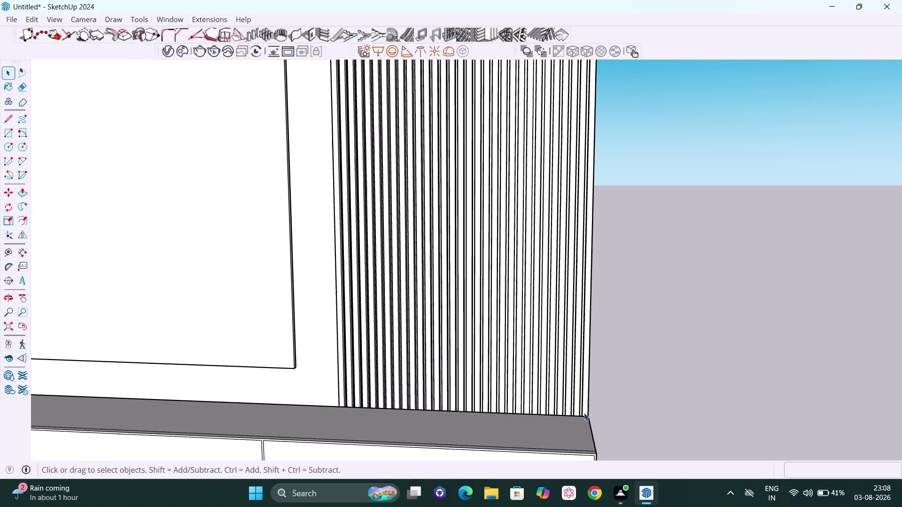
Place a horizontal guide 350 mm above the fluted panel's base.
key(t)
scroll(up, 3)
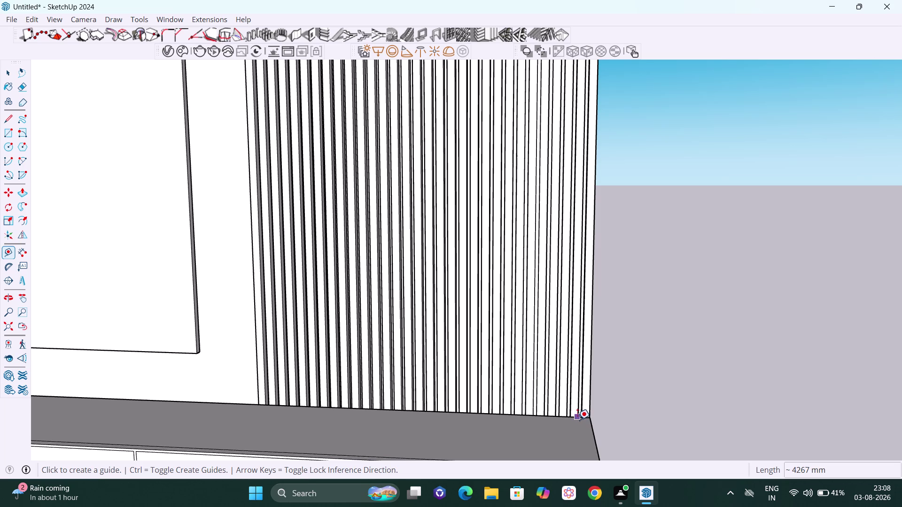
click(575, 420)
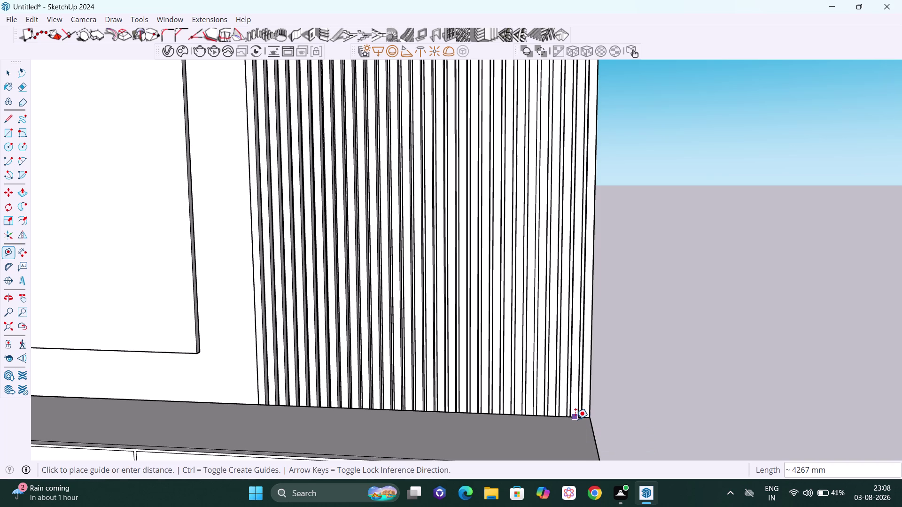
key(Up)
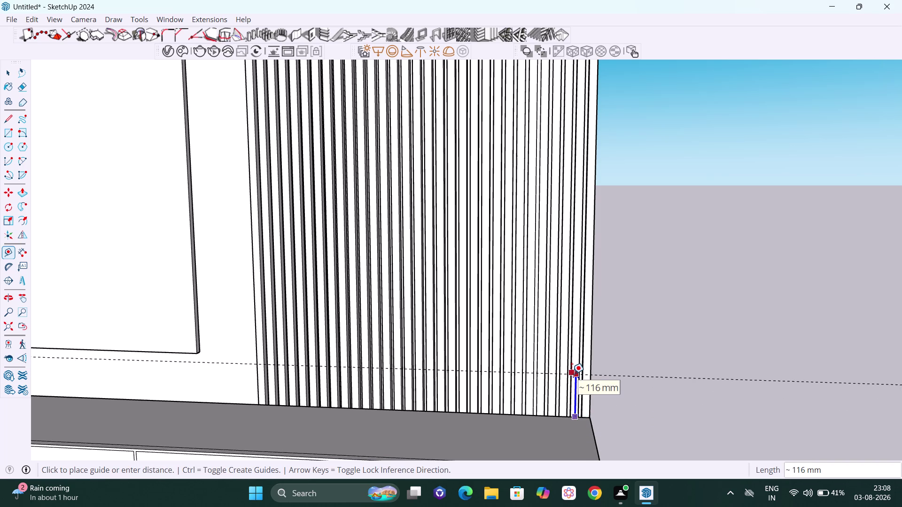
text(350)
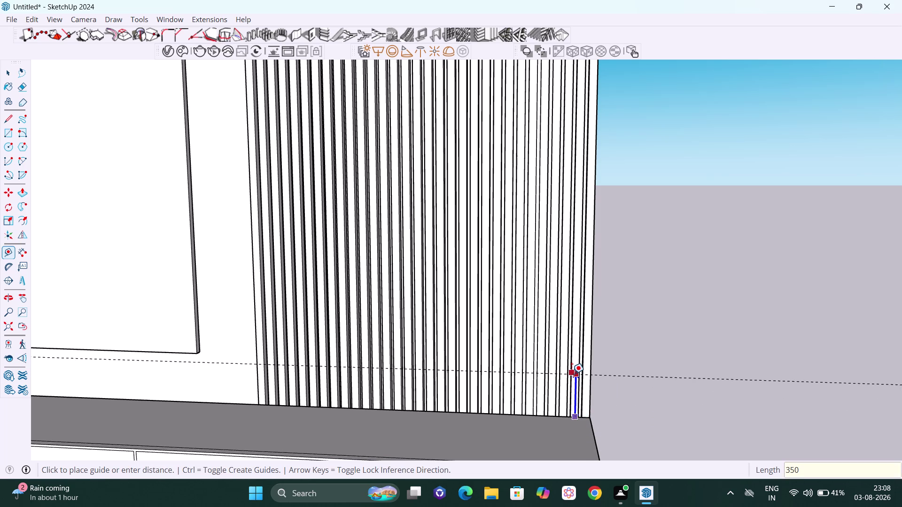
key(Return)
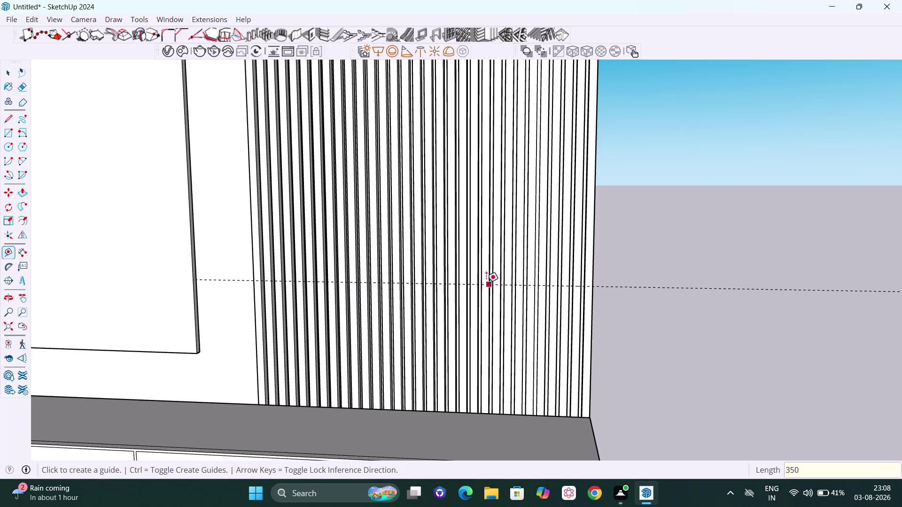
Add guides offset 25 mm and then 350 mm above the first guide.
click(612, 286)
key(Up)
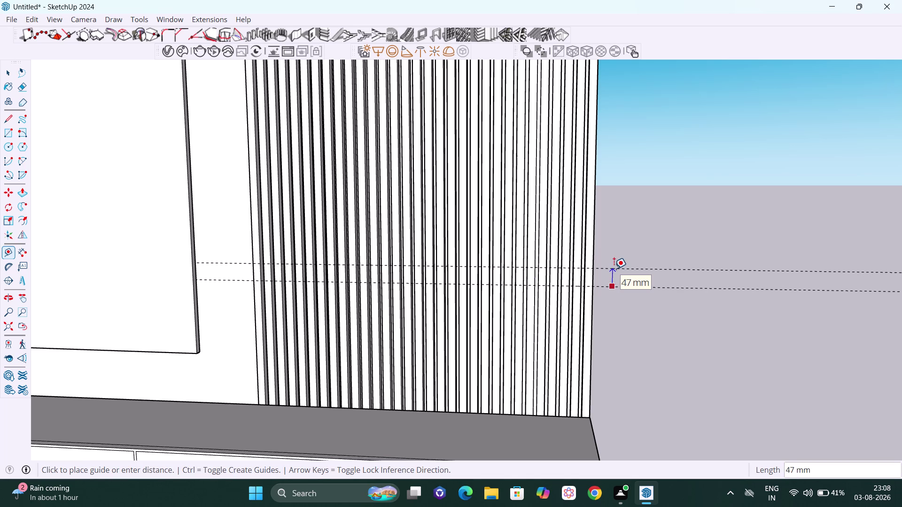
text(2)
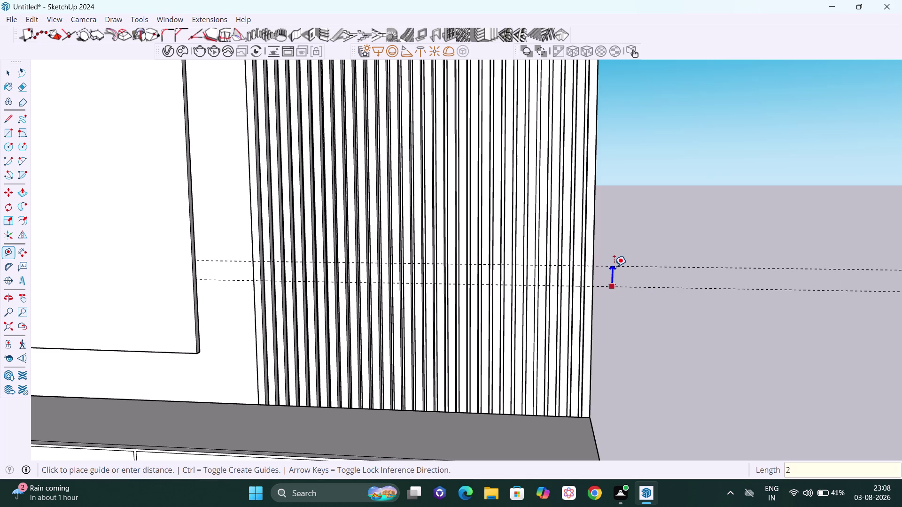
text(5)
key(Return)
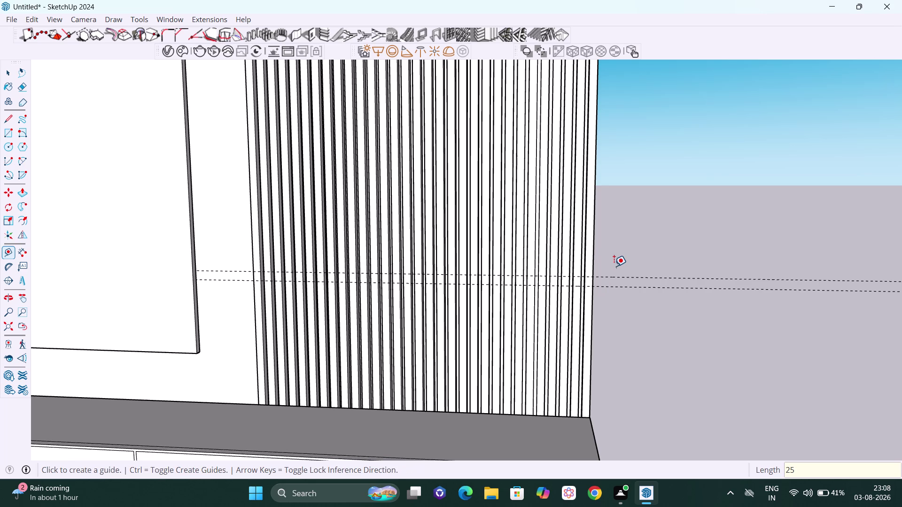
click(630, 277)
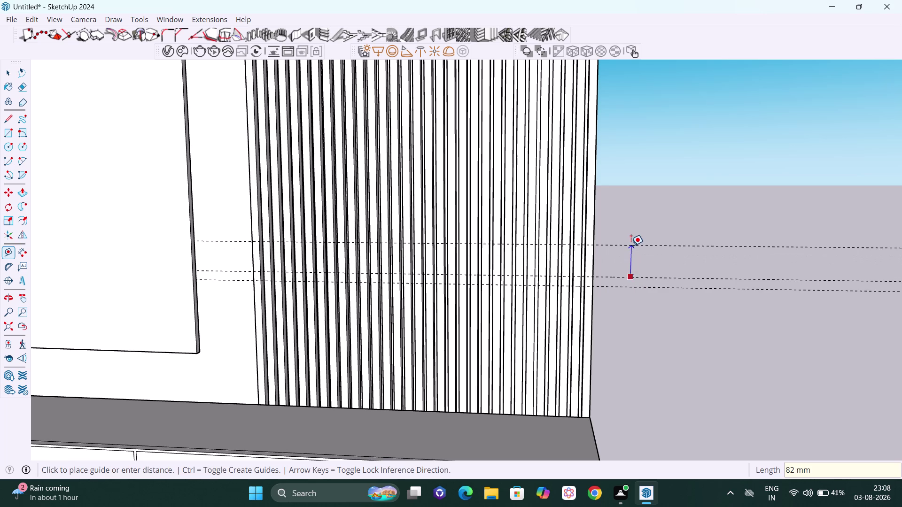
key(Up)
text(3)
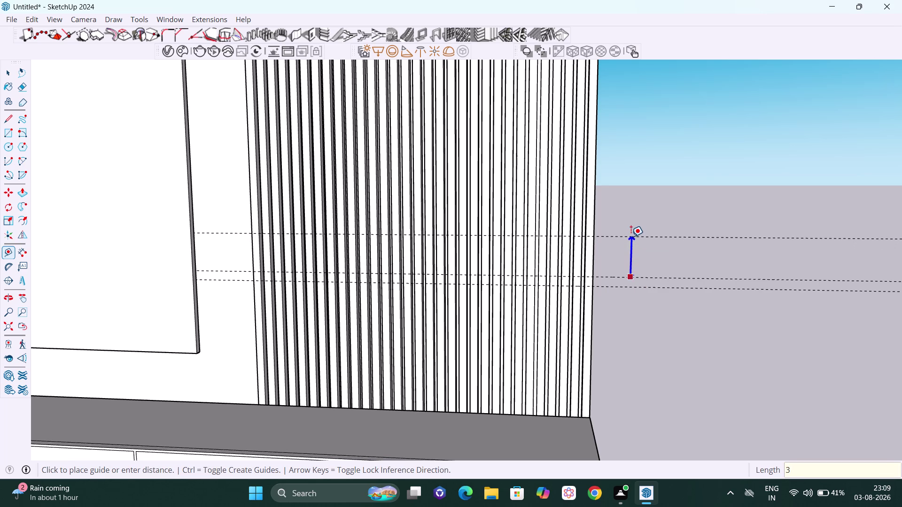
text(50)
key(Return)
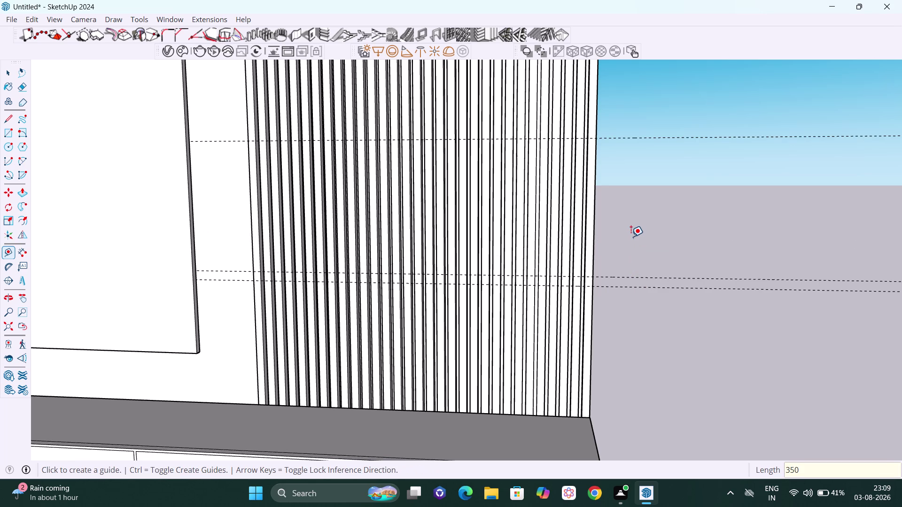
key(h)
drag(641, 231, 593, 333)
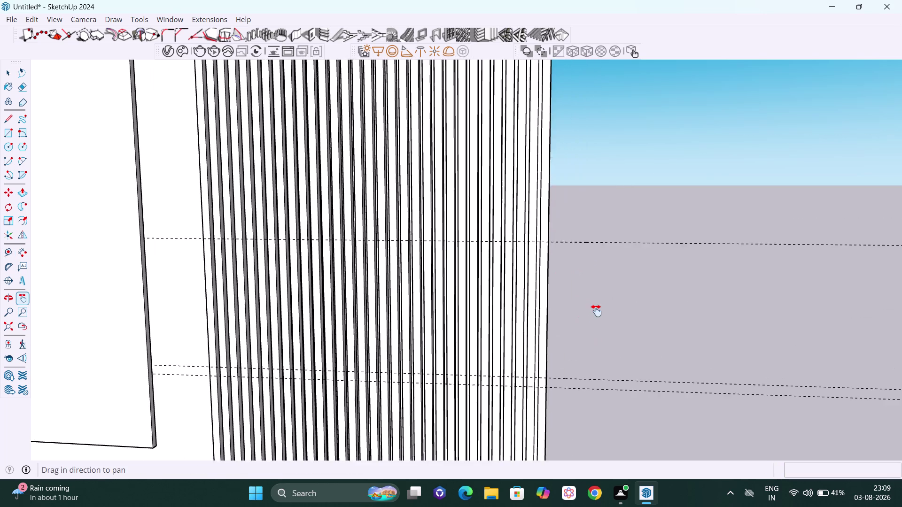
Add a 25 mm guide above the top guide, then a 350 mm guide above that.
scroll(down, 3)
scroll(down, 3)
drag(600, 316, 577, 364)
middle_drag(585, 352, 588, 333)
key(Escape)
scroll(up, 3)
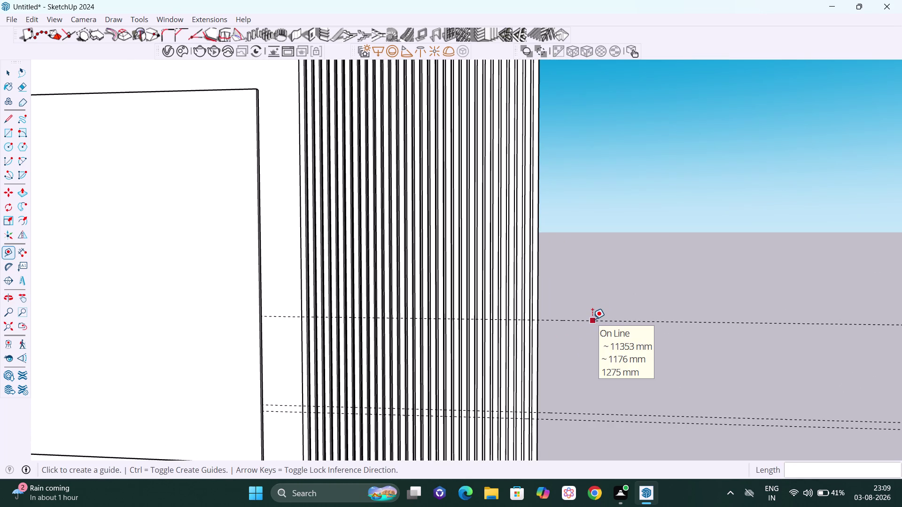
click(592, 320)
key(Up)
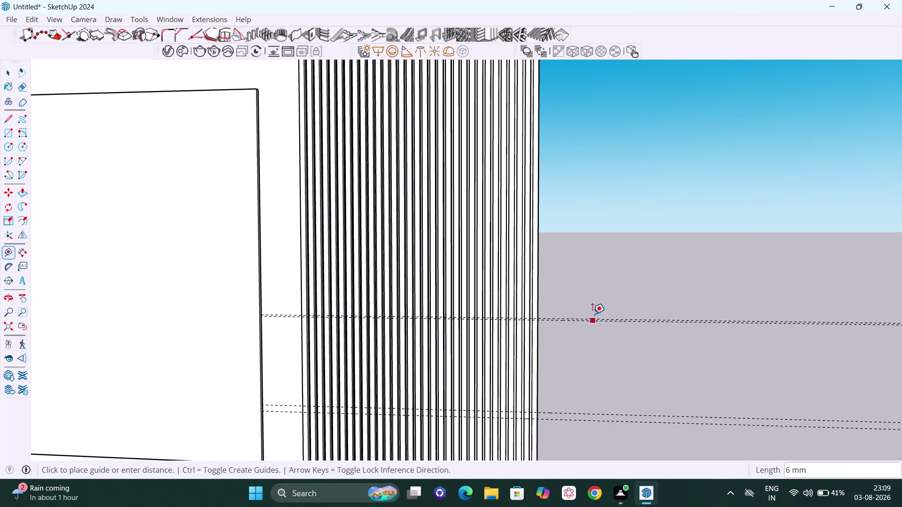
text(2)
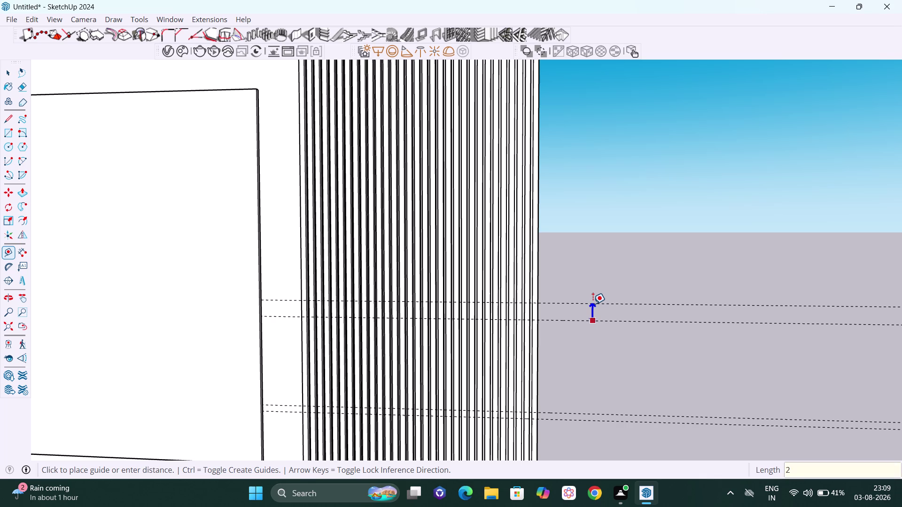
text(5)
key(Return)
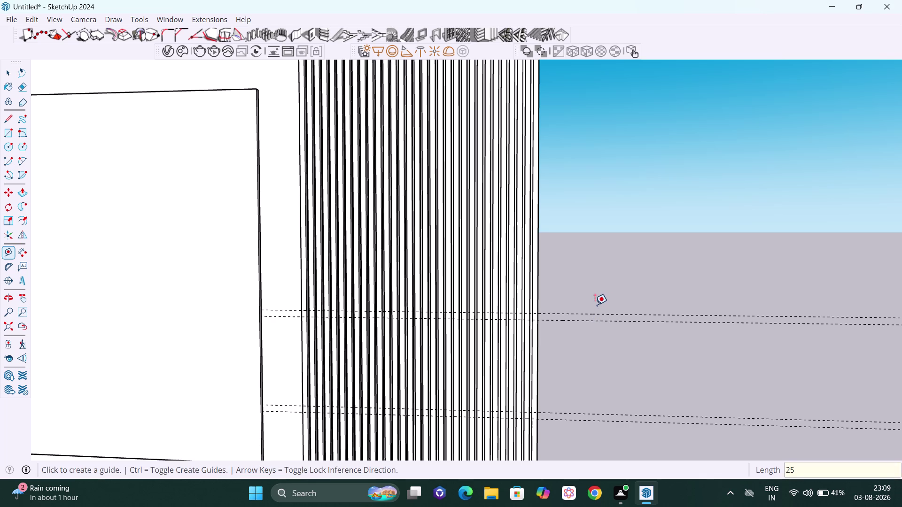
click(598, 312)
key(Up)
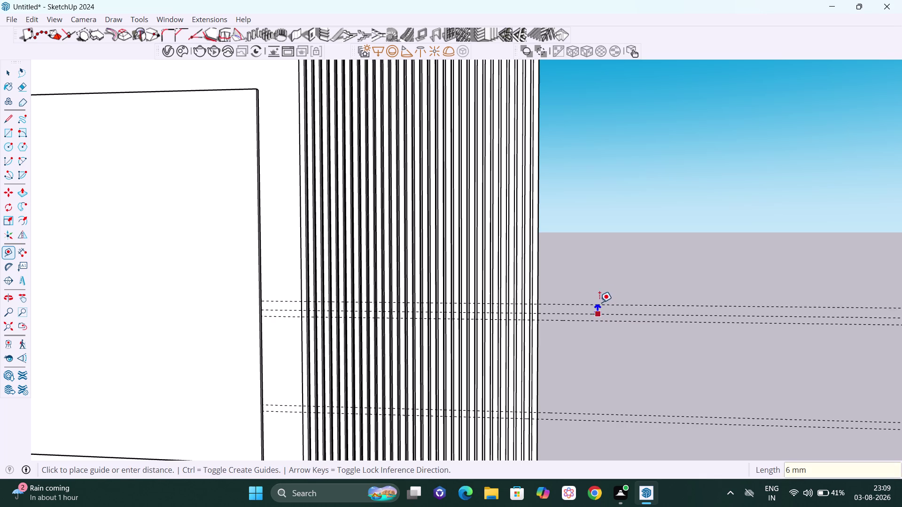
text(35)
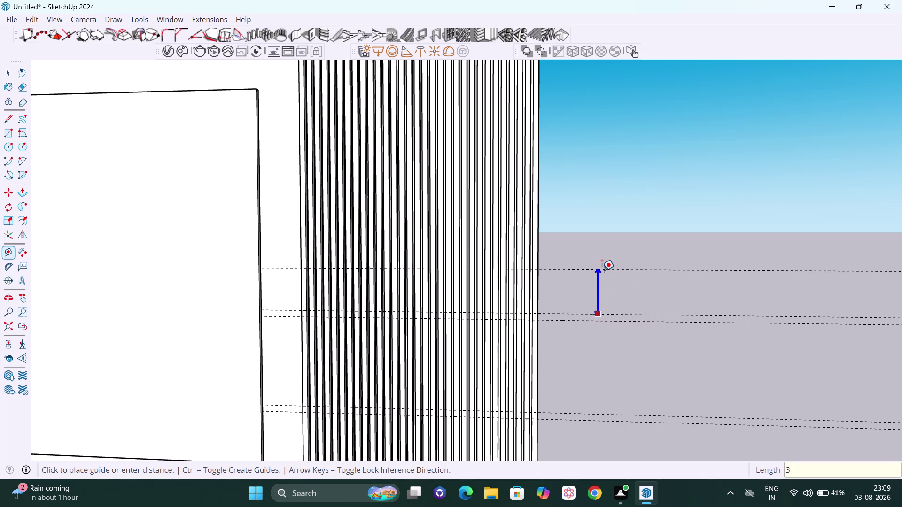
text(0)
key(Return)
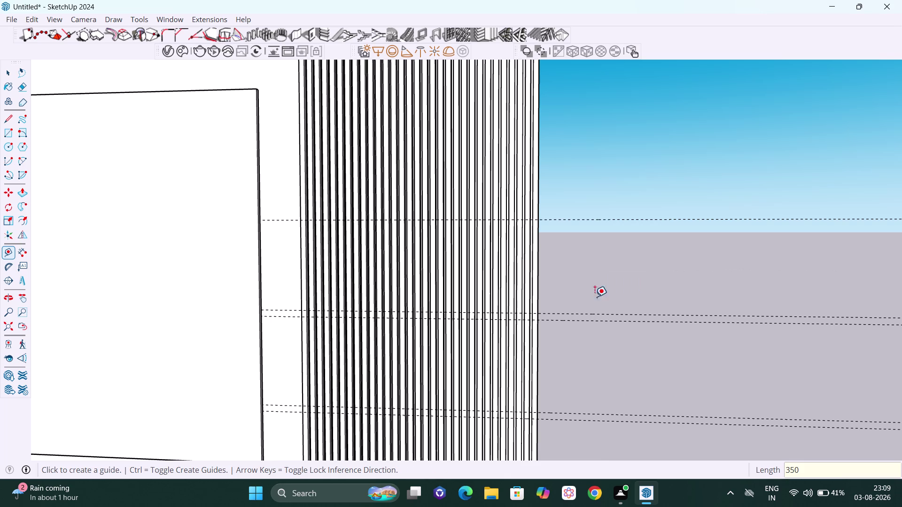
Add the next pair of offsets: another 25 mm guide and a 350 mm guide.
click(629, 220)
key(Up)
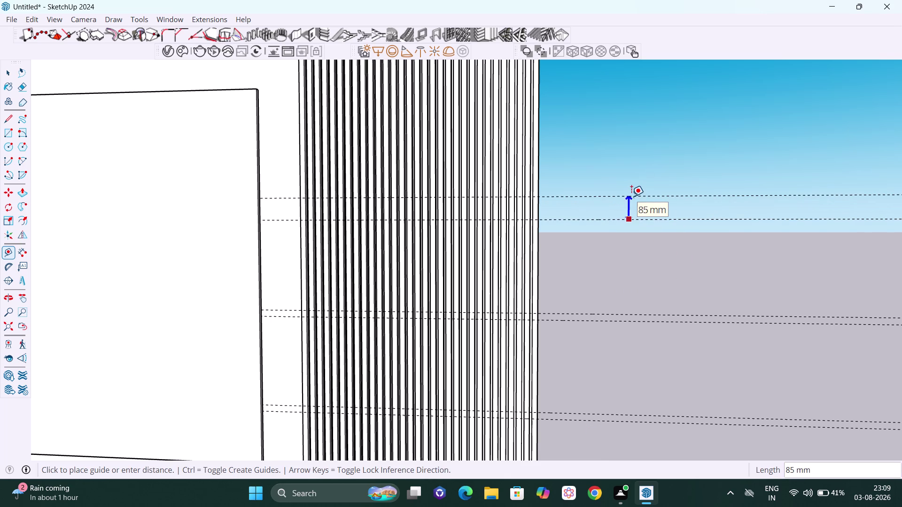
text(25)
key(Return)
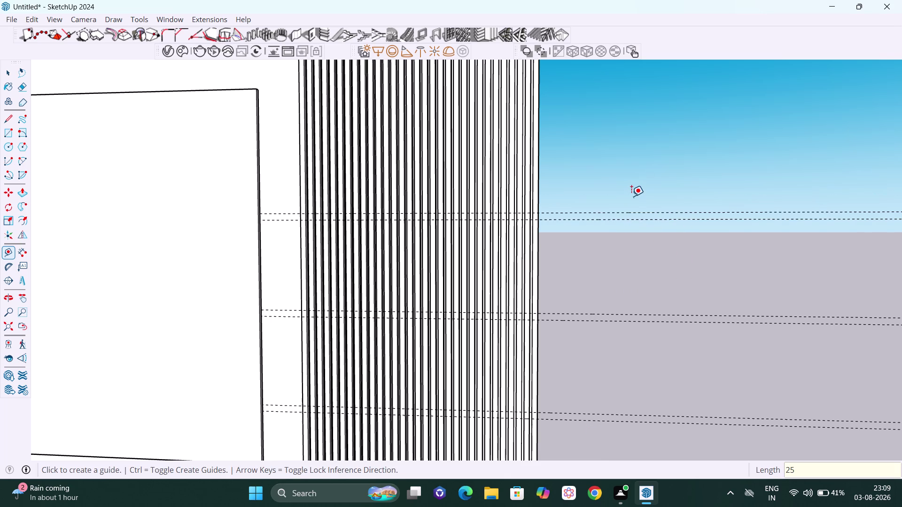
click(658, 213)
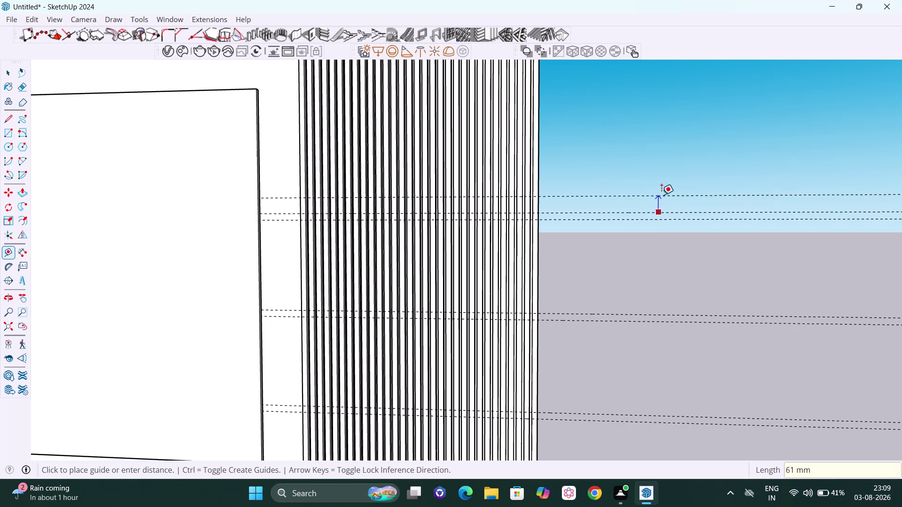
key(Up)
key(4)
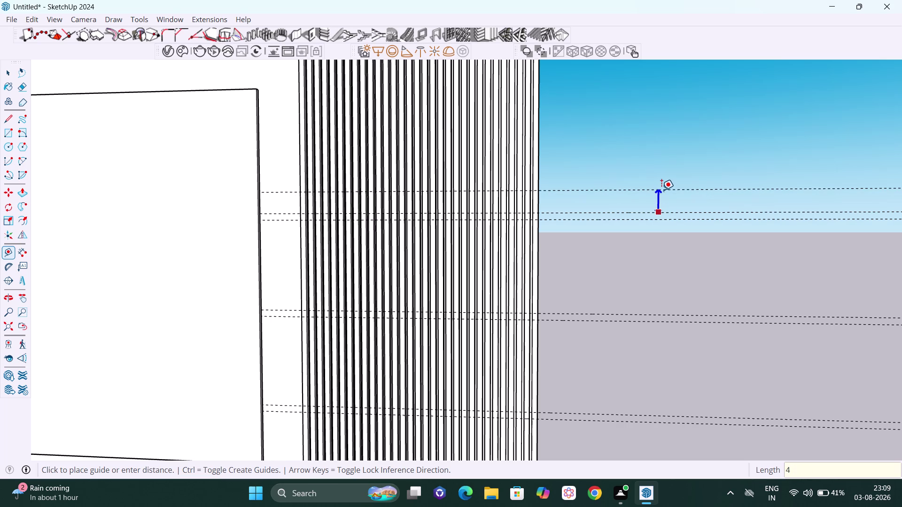
key(BackSpace)
text(35)
text(0)
key(Return)
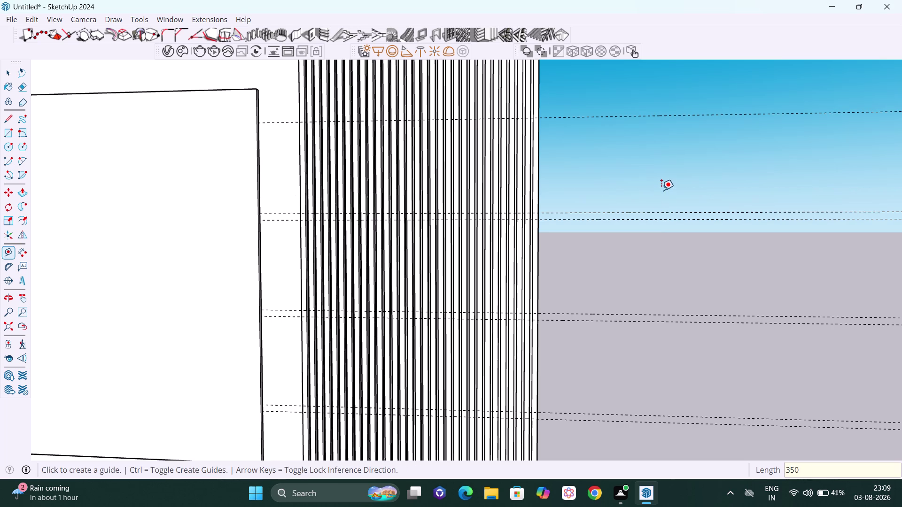
Place the final 25 mm guide at the top, completing four guide pairs.
scroll(down, 3)
key(h)
drag(655, 173, 606, 266)
scroll(up, 3)
scroll(up, 3)
key(Escape)
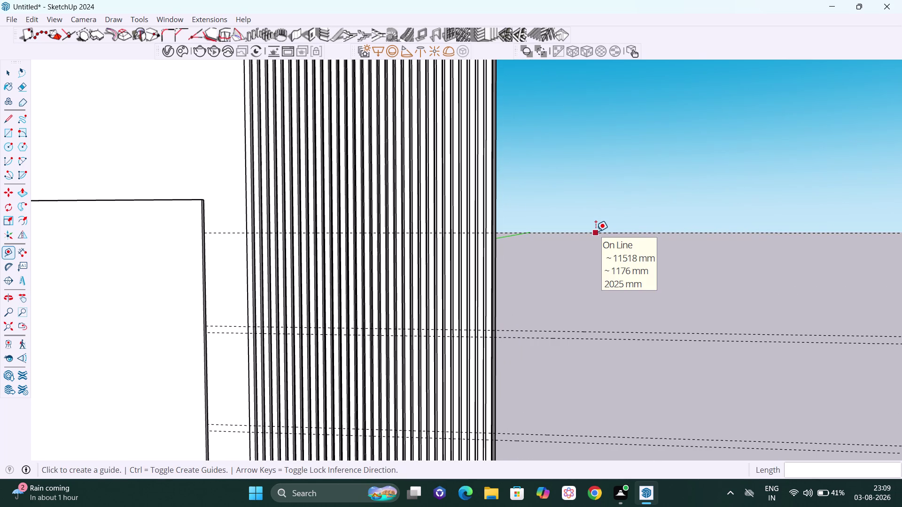
click(595, 232)
key(Up)
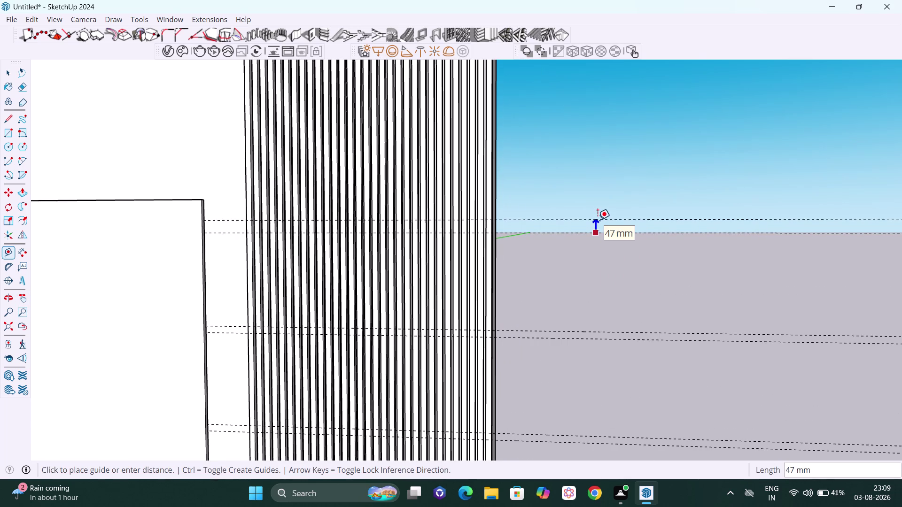
text(25)
key(Return)
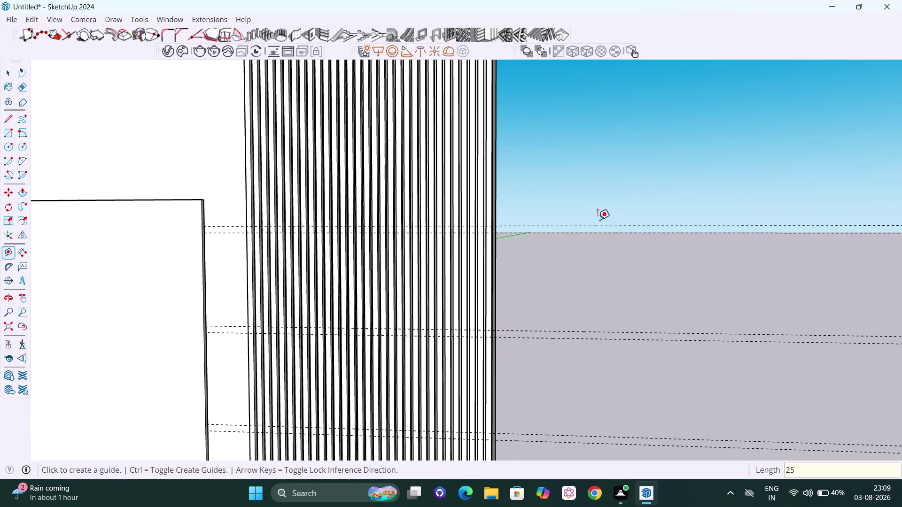
key(space)
scroll(down, 3)
scroll(down, 3)
scroll(down, 3)
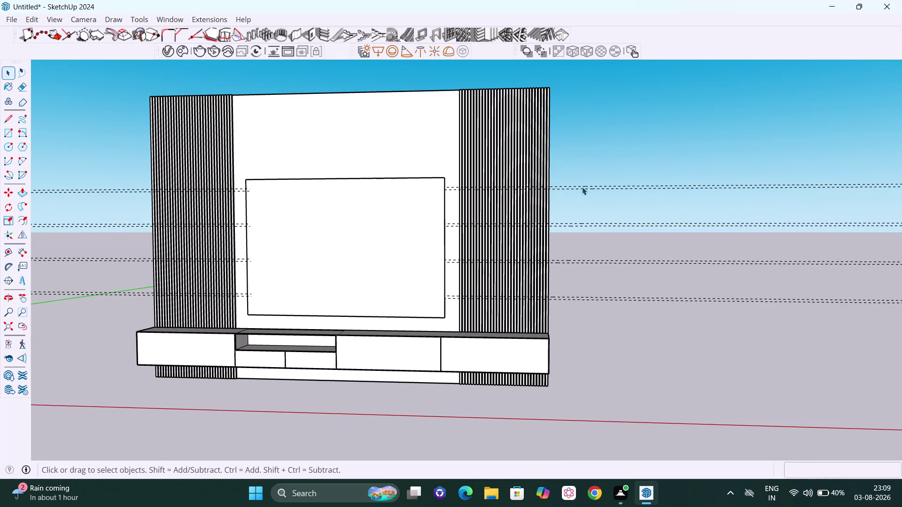
Place a guide 20 mm from the right fluted panel's edge.
middle_drag(582, 187, 625, 212)
scroll(down, 3)
middle_drag(611, 255, 599, 241)
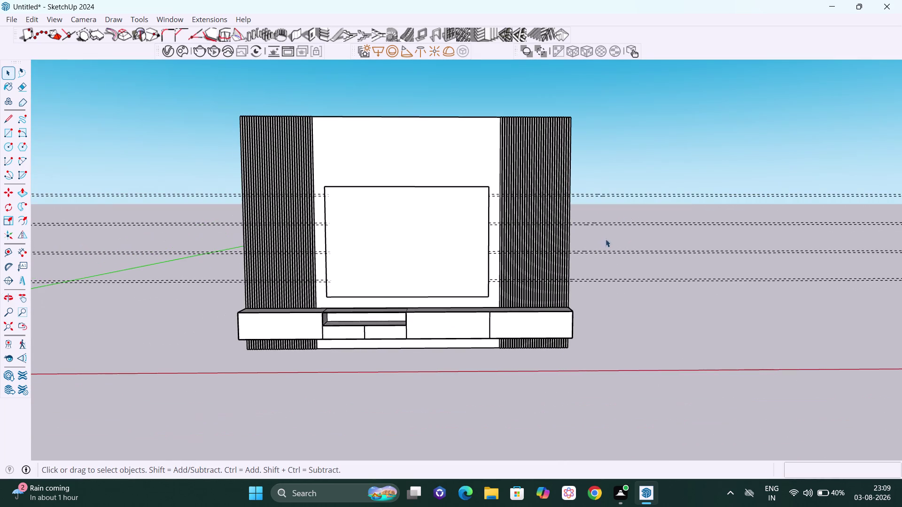
scroll(up, 3)
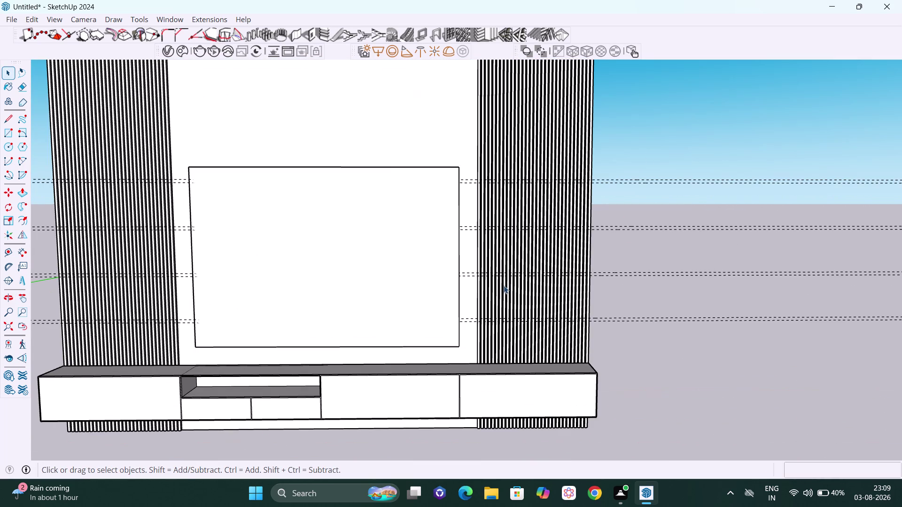
middle_drag(495, 305, 501, 305)
scroll(up, 3)
scroll(up, 3)
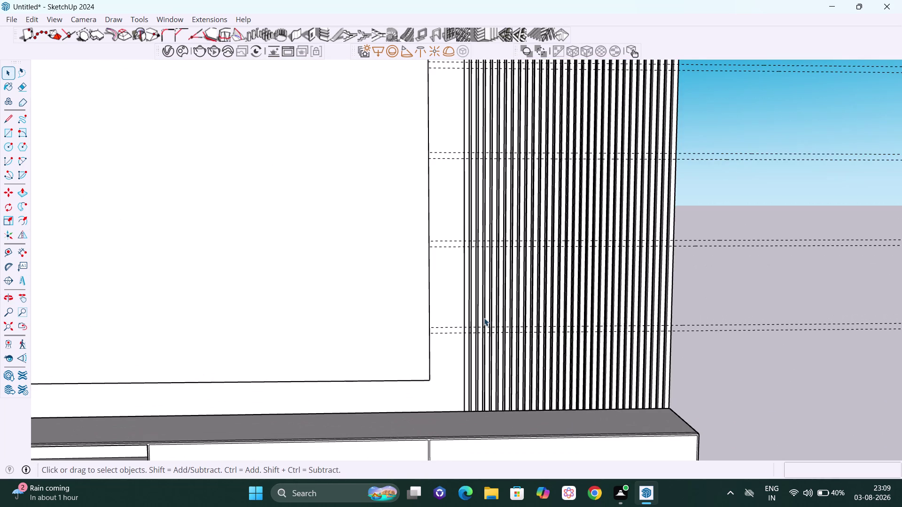
scroll(up, 3)
scroll(up, 3)
scroll(up, 3)
key(t)
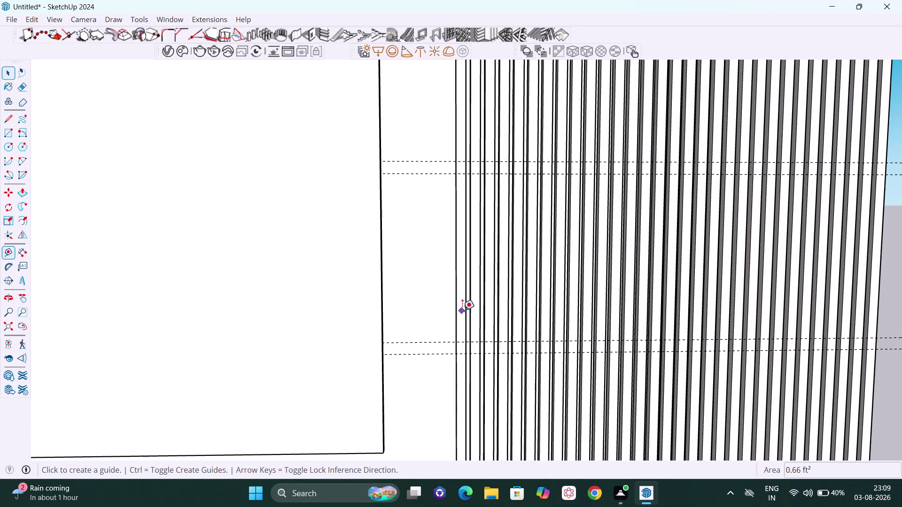
click(463, 314)
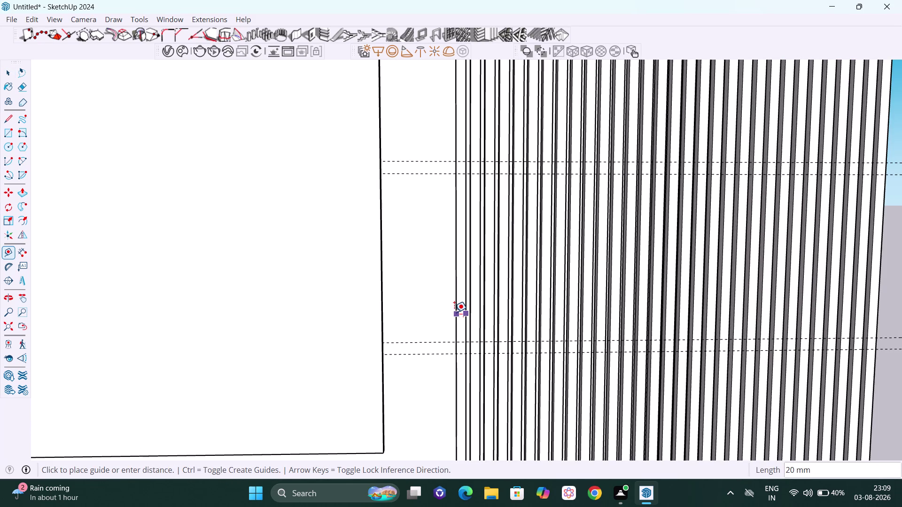
click(454, 312)
Place a second 20 mm guide from the panel's outer edge, then return to Select.
scroll(down, 3)
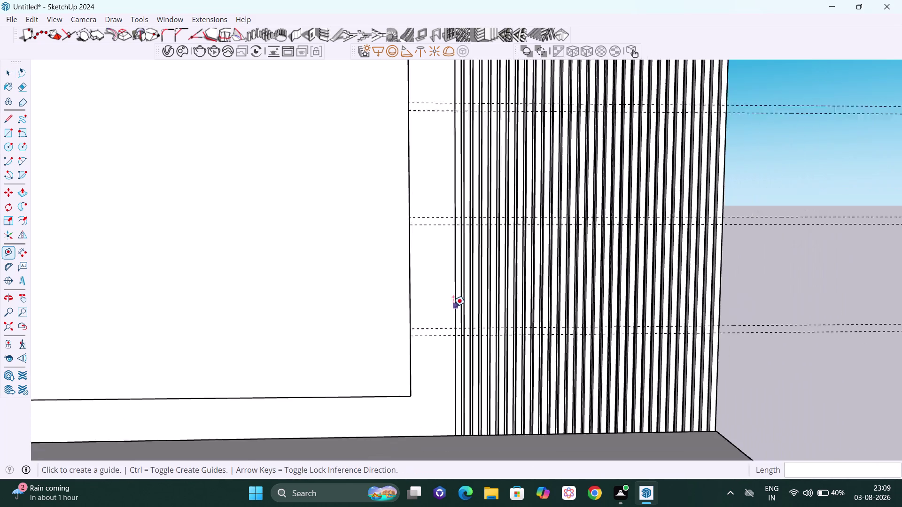
scroll(down, 3)
scroll(up, 3)
scroll(up, 3)
scroll(up, 3)
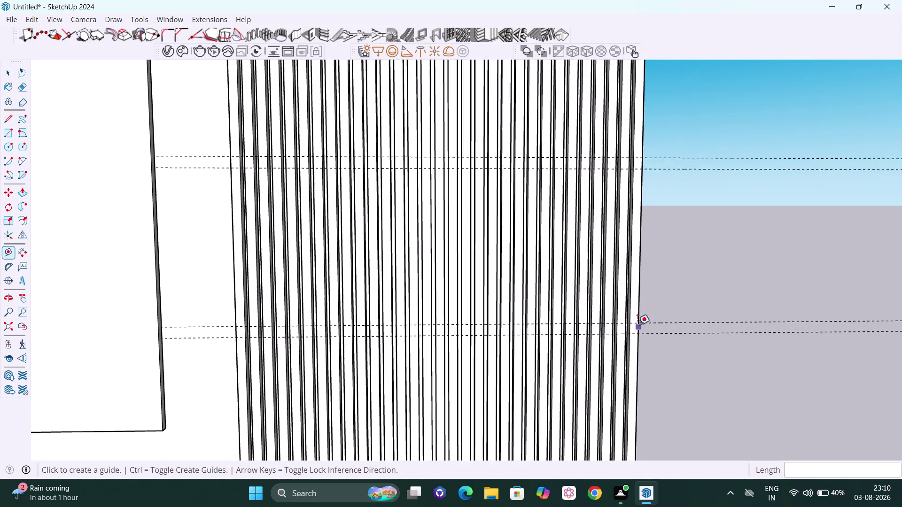
scroll(up, 3)
scroll(up, 3)
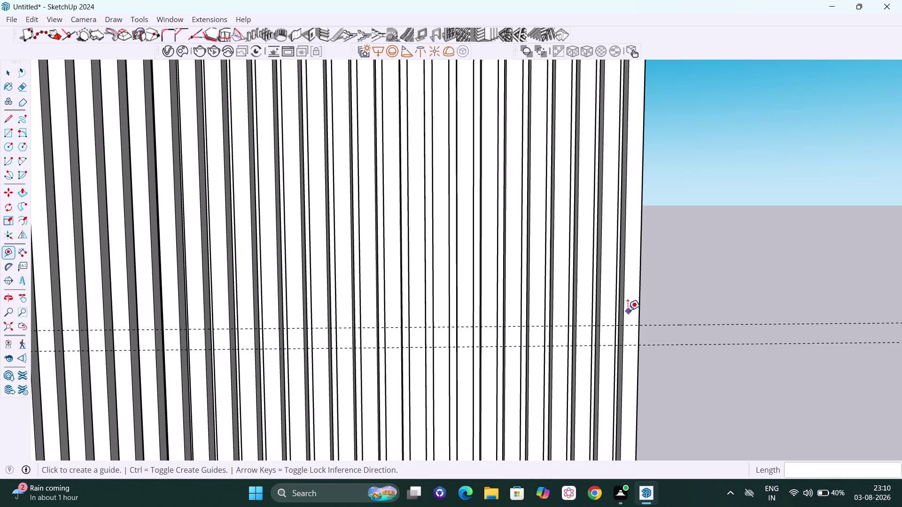
click(623, 306)
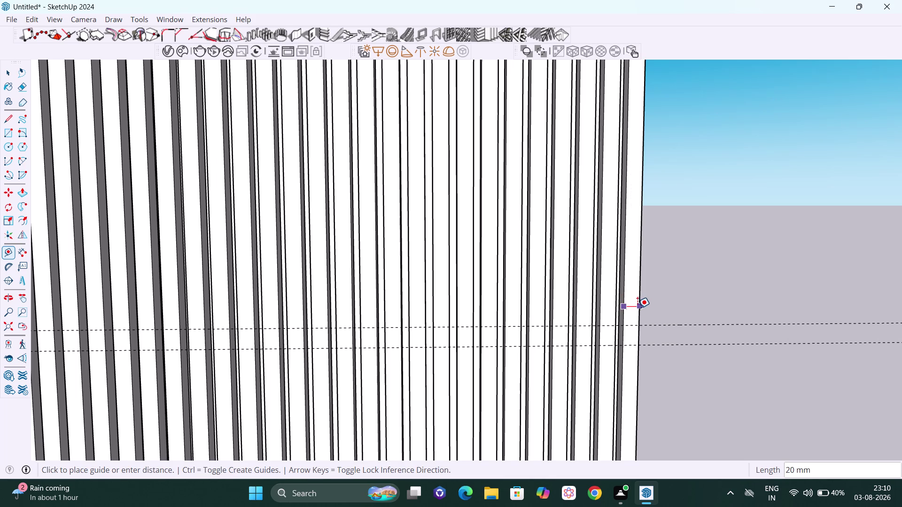
click(638, 308)
key(space)
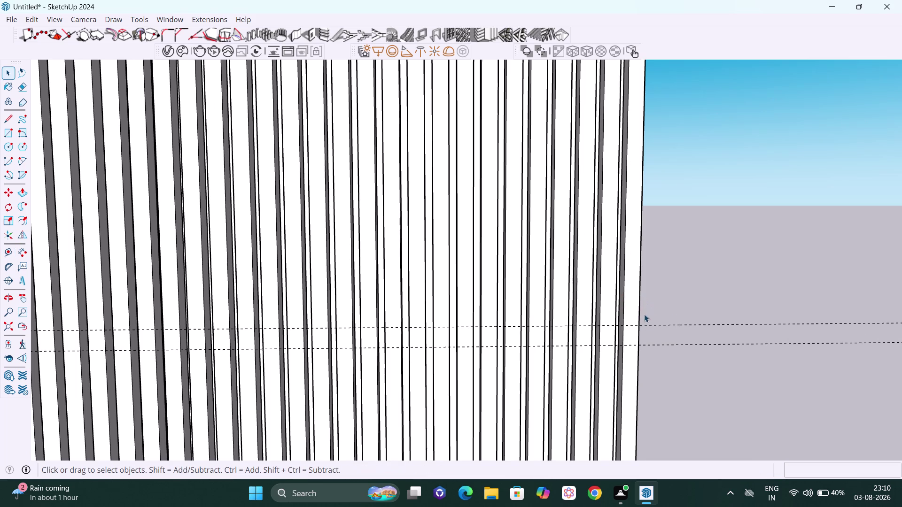
scroll(down, 3)
scroll(down, 3)
middle_drag(590, 323, 573, 317)
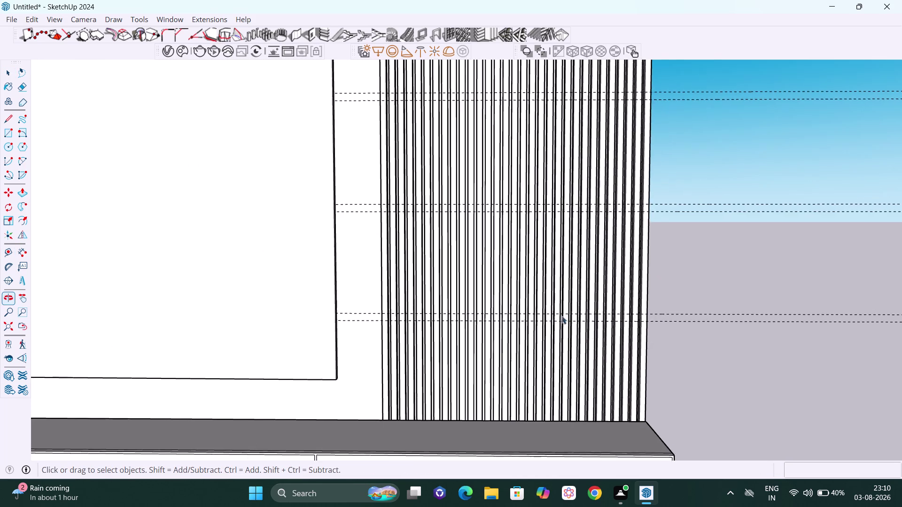
scroll(up, 3)
scroll(up, 3)
middle_drag(362, 342, 413, 350)
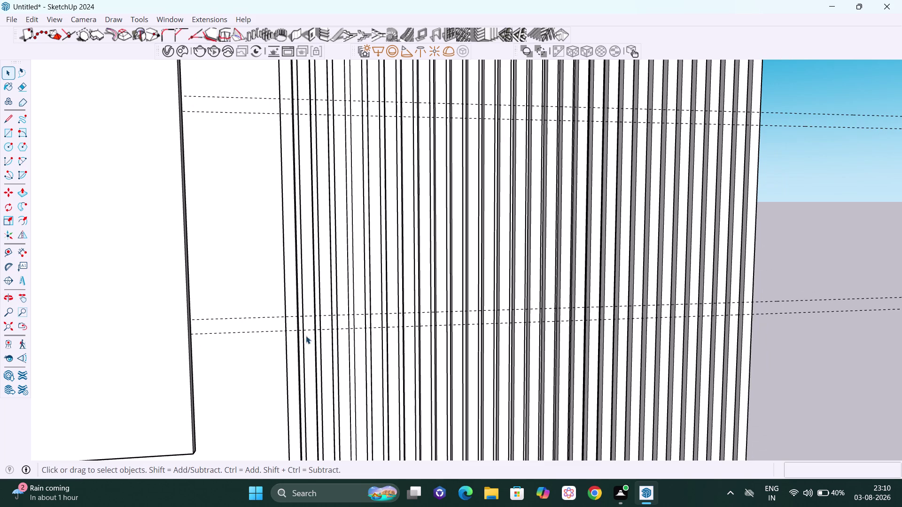
scroll(up, 3)
scroll(up, 3)
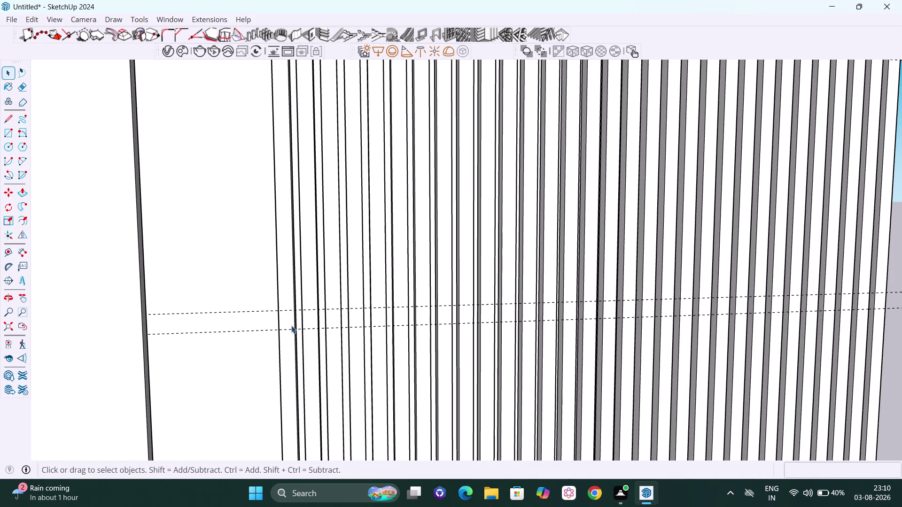
Start the strip rectangle at the upper guide point, panning toward the panel's outer edge.
key(r)
scroll(up, 3)
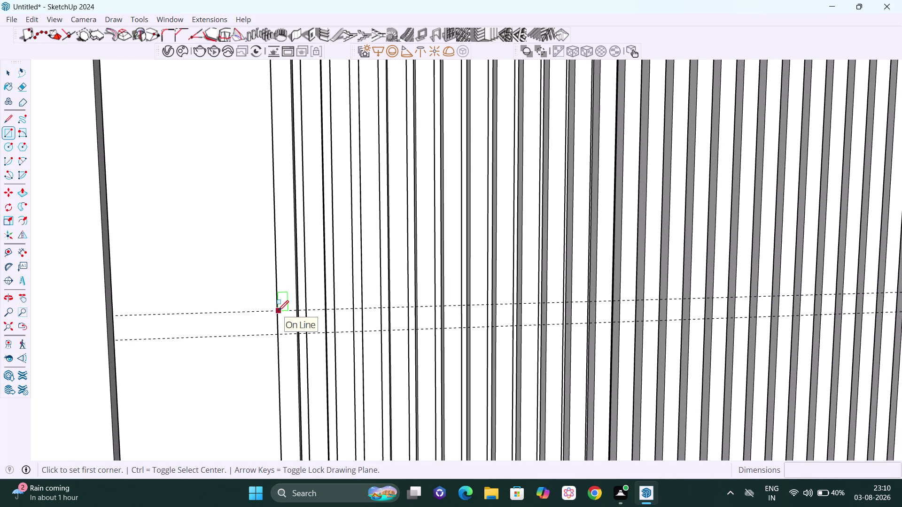
click(275, 311)
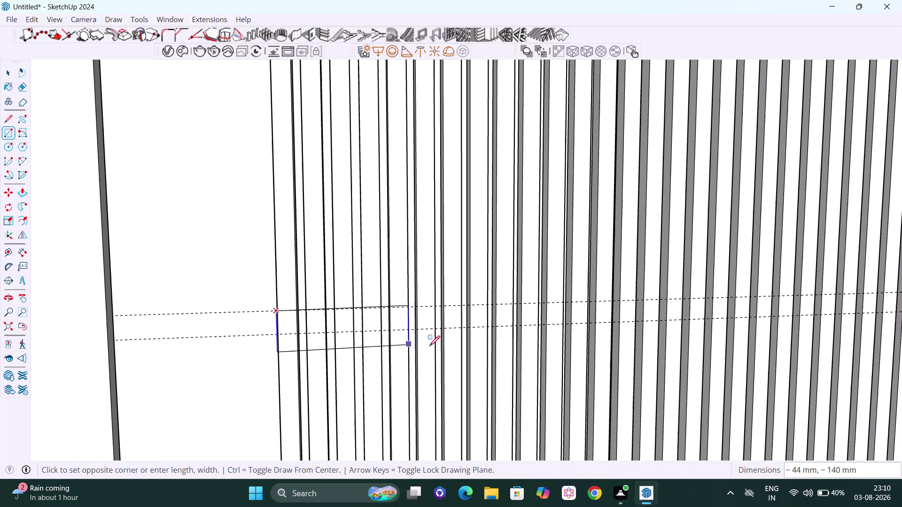
key(h)
drag(749, 336, 597, 335)
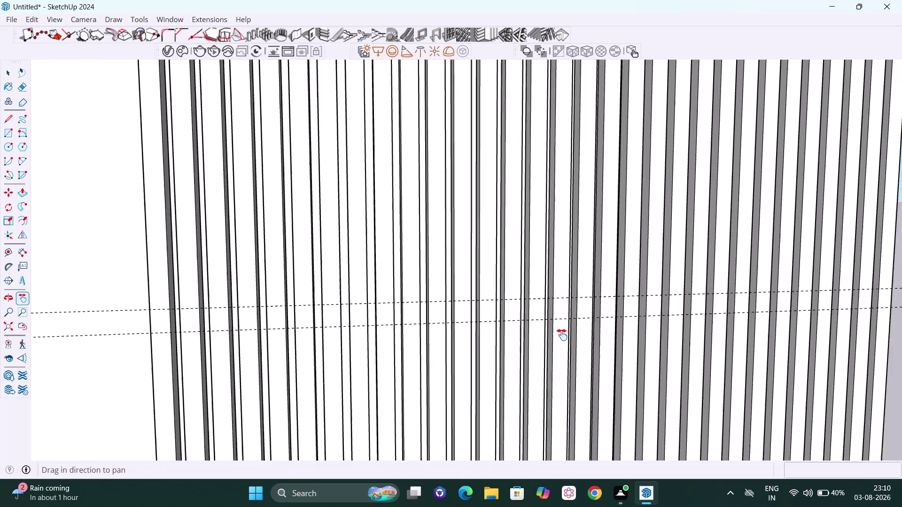
drag(597, 335, 0, 335)
scroll(up, 3)
middle_drag(321, 314, 229, 312)
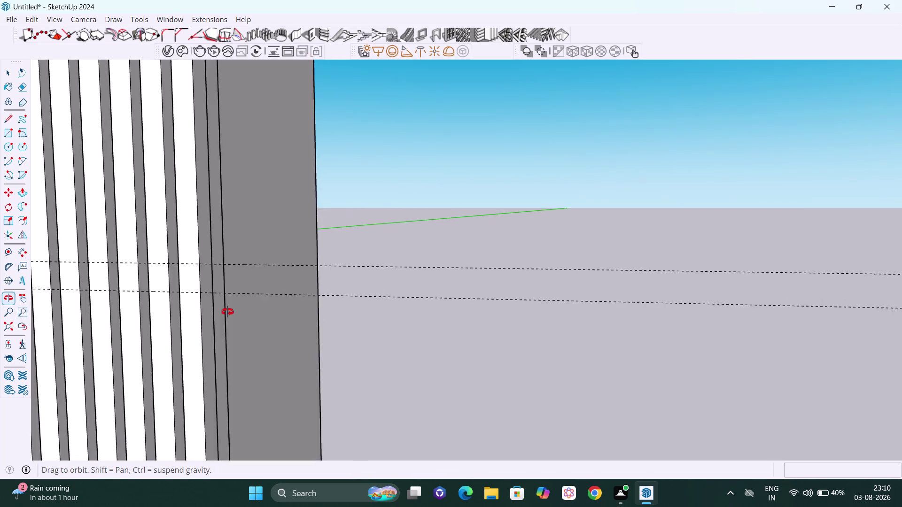
middle_drag(229, 312, 203, 313)
scroll(up, 3)
scroll(up, 3)
middle_drag(176, 287, 151, 288)
key(Escape)
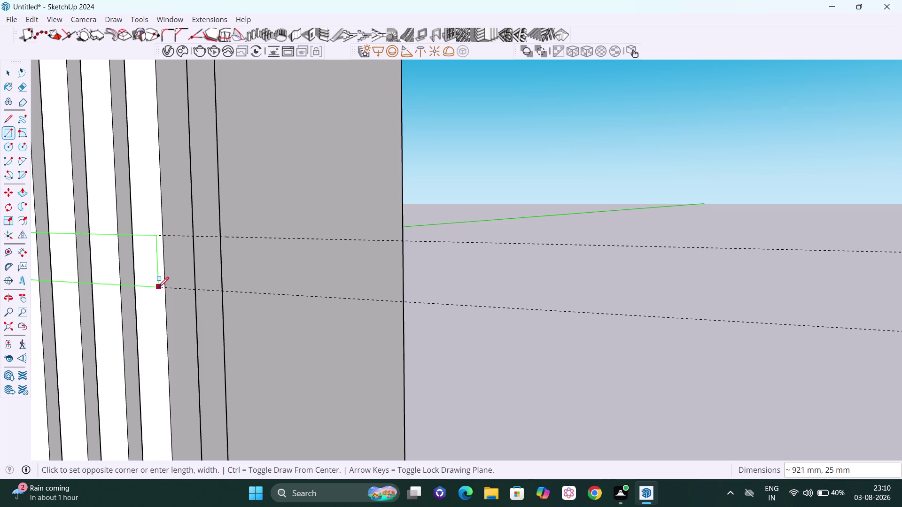
Set the strip's opposite corner on the lower guide at the panel edge.
middle_drag(162, 293, 268, 287)
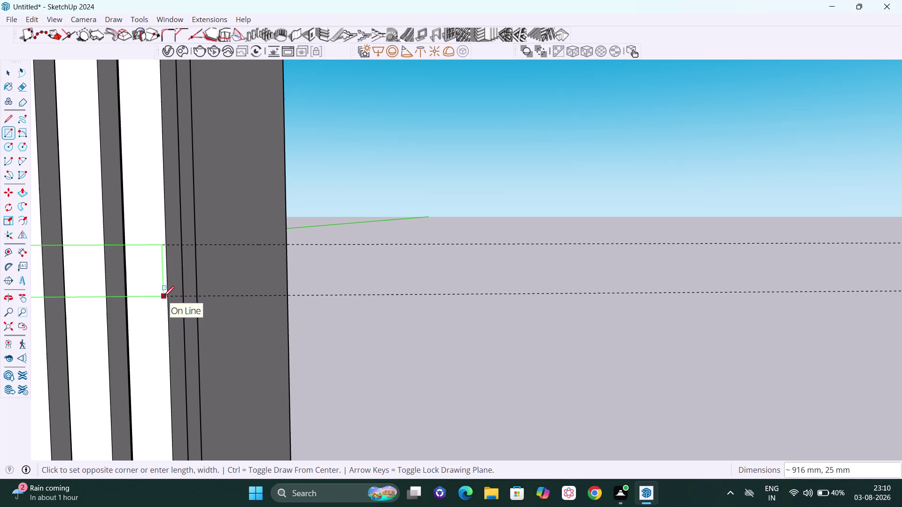
scroll(up, 3)
middle_drag(172, 298, 180, 298)
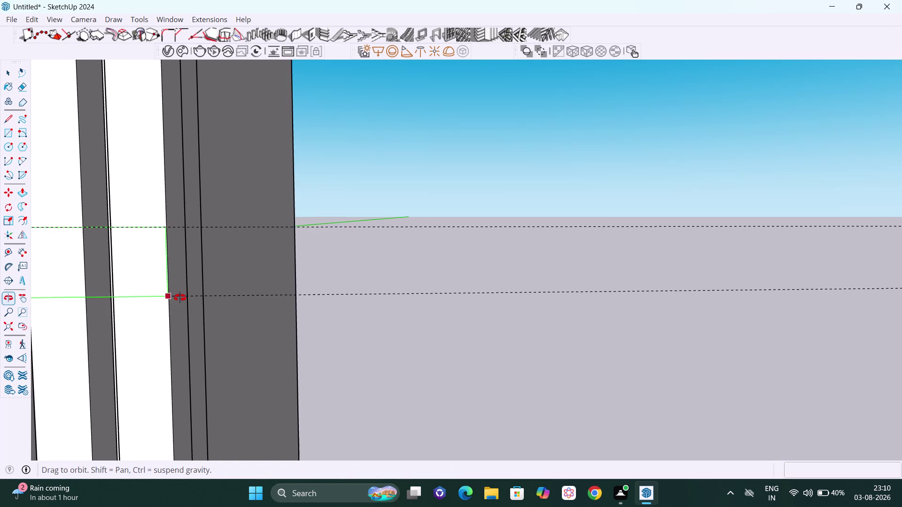
middle_drag(180, 298, 236, 286)
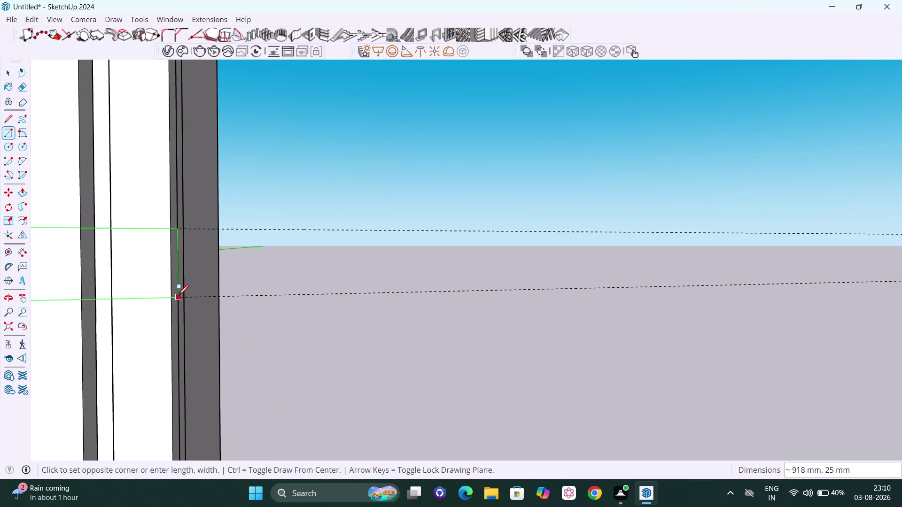
click(173, 296)
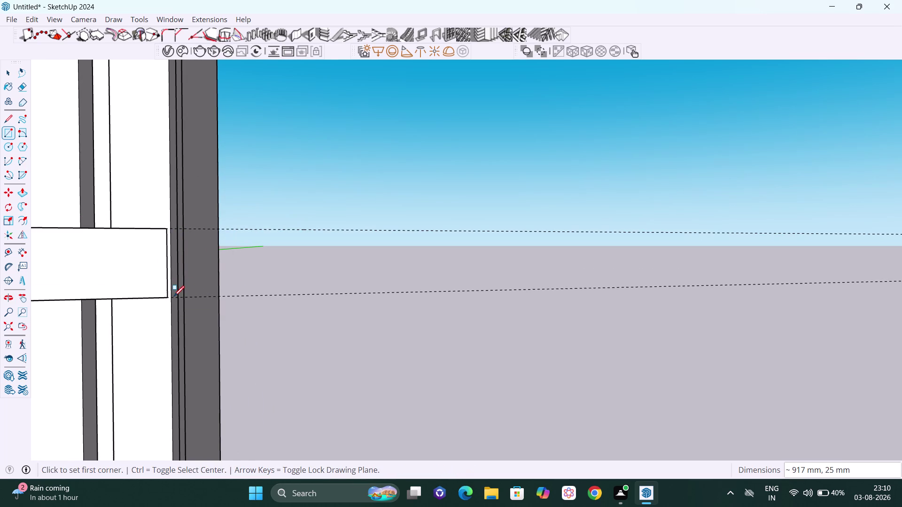
Zoom out and orbit around the unit to inspect the new strip on the fluted panel.
scroll(down, 3)
scroll(down, 3)
scroll(down, 3)
scroll(down, 3)
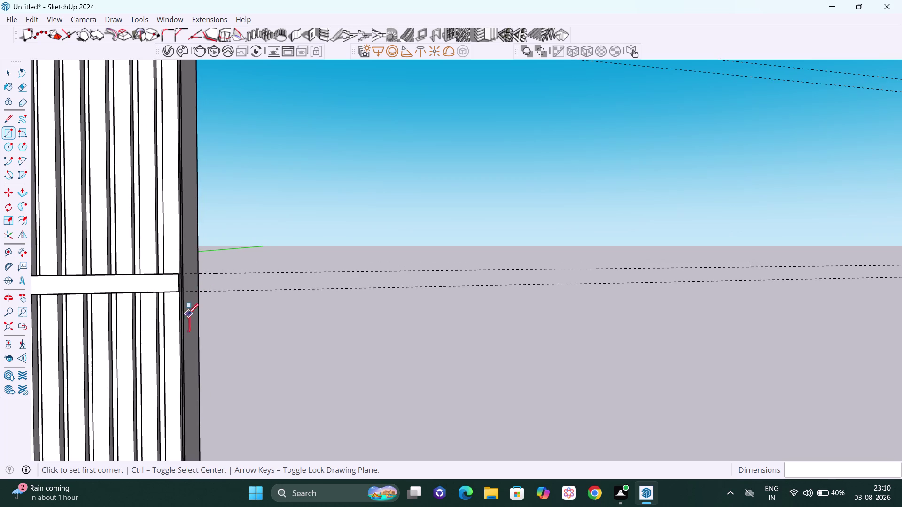
middle_drag(187, 314, 244, 296)
scroll(down, 3)
scroll(down, 3)
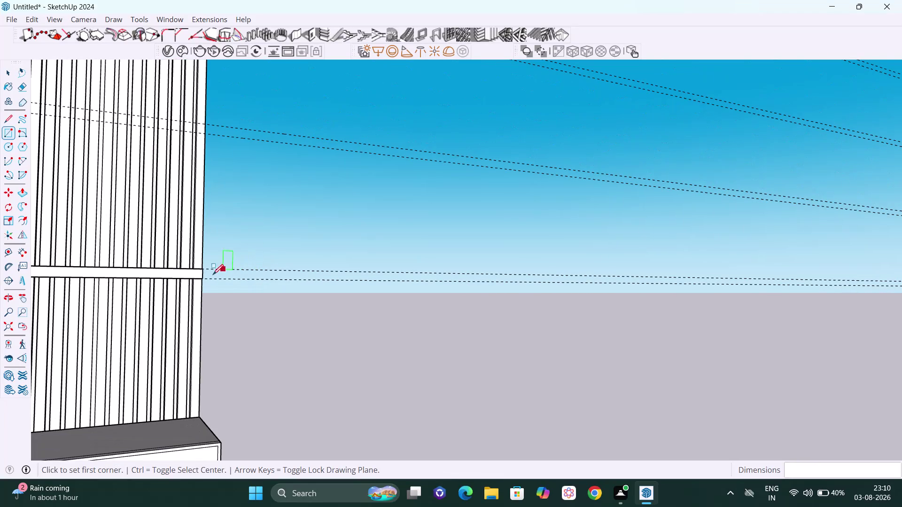
key(h)
key(h)
drag(167, 262, 262, 248)
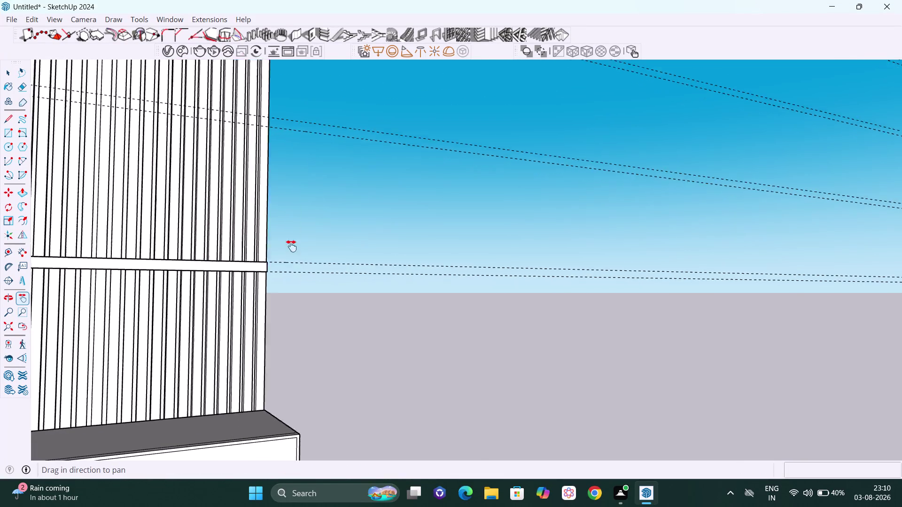
drag(262, 248, 389, 244)
scroll(down, 3)
scroll(down, 3)
middle_drag(332, 267, 167, 269)
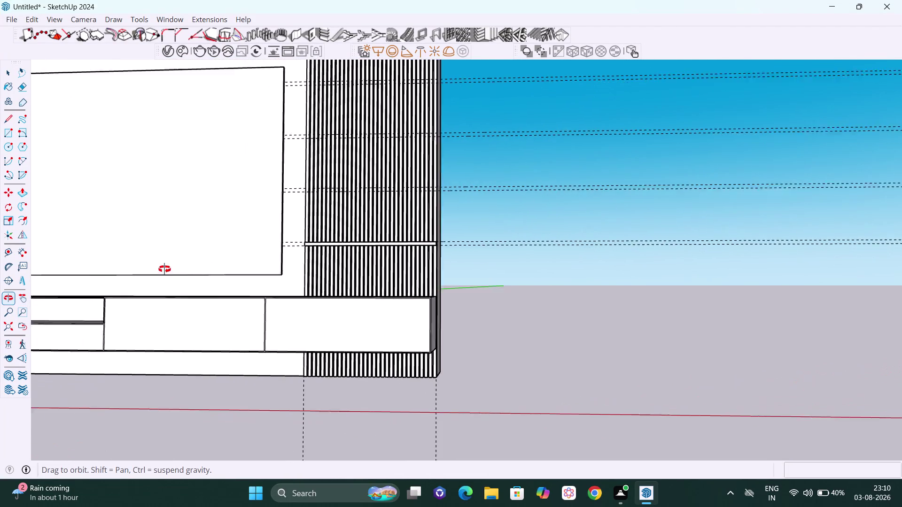
middle_drag(166, 269, 159, 269)
scroll(up, 3)
middle_drag(478, 217, 336, 271)
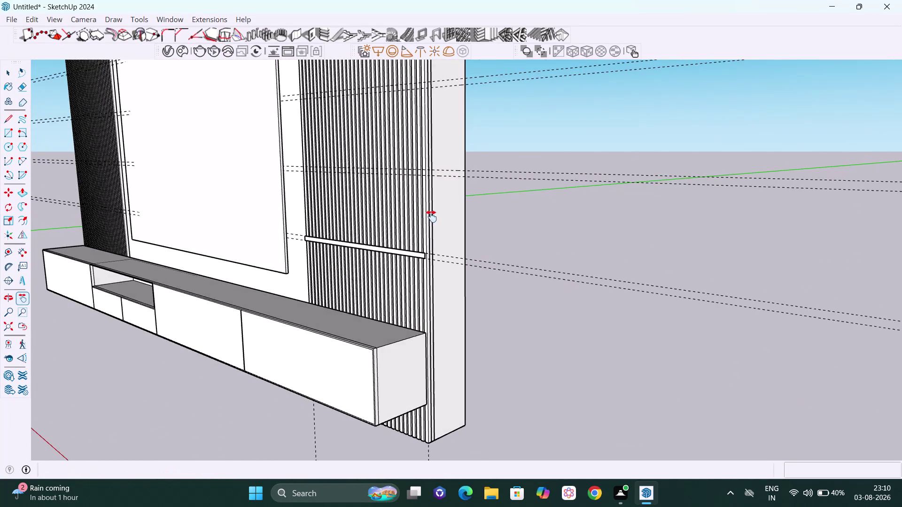
scroll(up, 3)
middle_drag(425, 236, 373, 267)
scroll(up, 3)
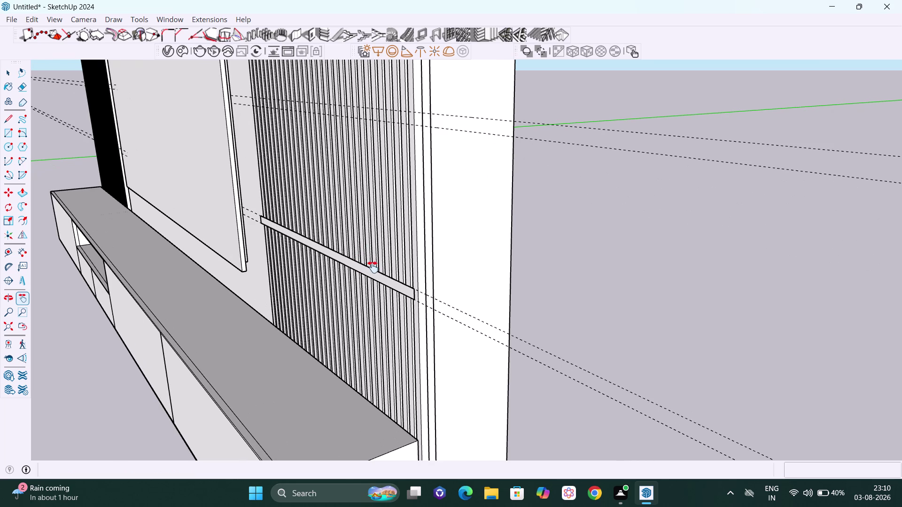
Push/pull the strip face out 250 mm into a shelf board.
key(p)
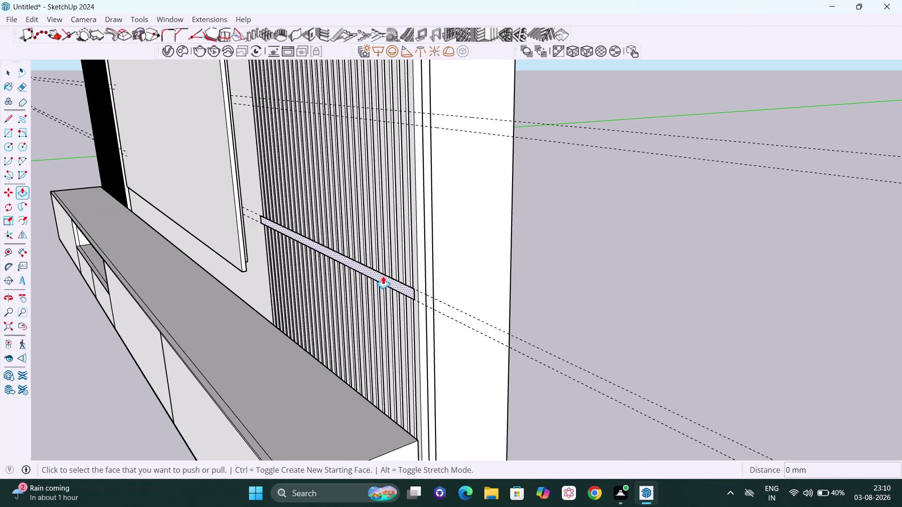
click(383, 277)
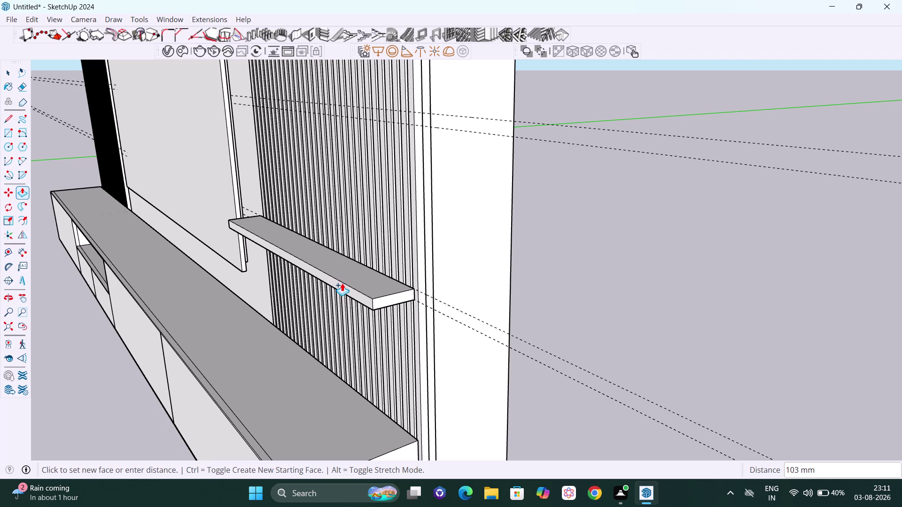
text(25)
key(0)
key(Return)
scroll(down, 3)
scroll(down, 3)
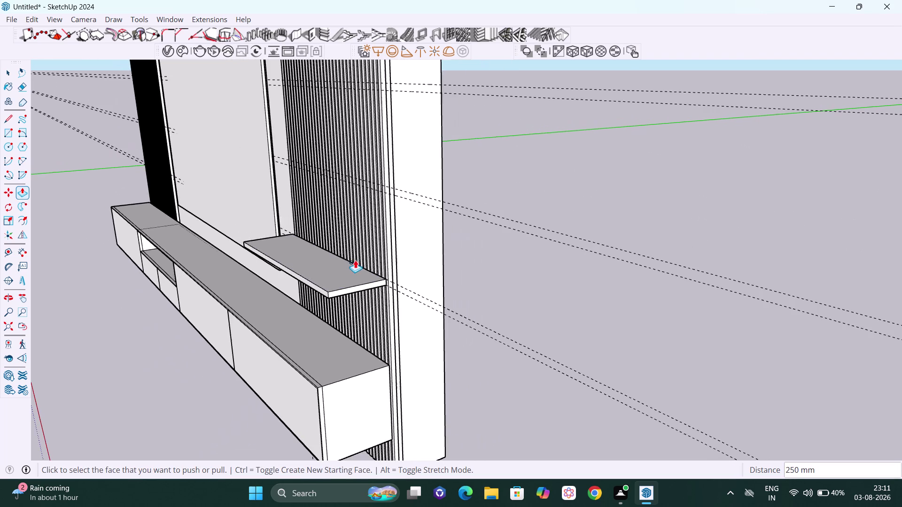
middle_drag(354, 271, 369, 248)
scroll(down, 3)
scroll(up, 3)
key(space)
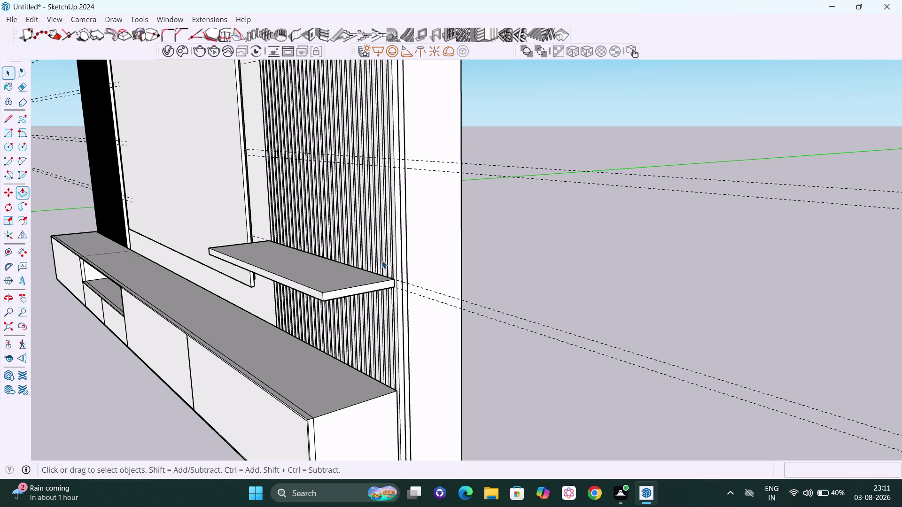
Select the new shelf's front face and an edge, zooming in to check the board.
click(529, 246)
scroll(up, 3)
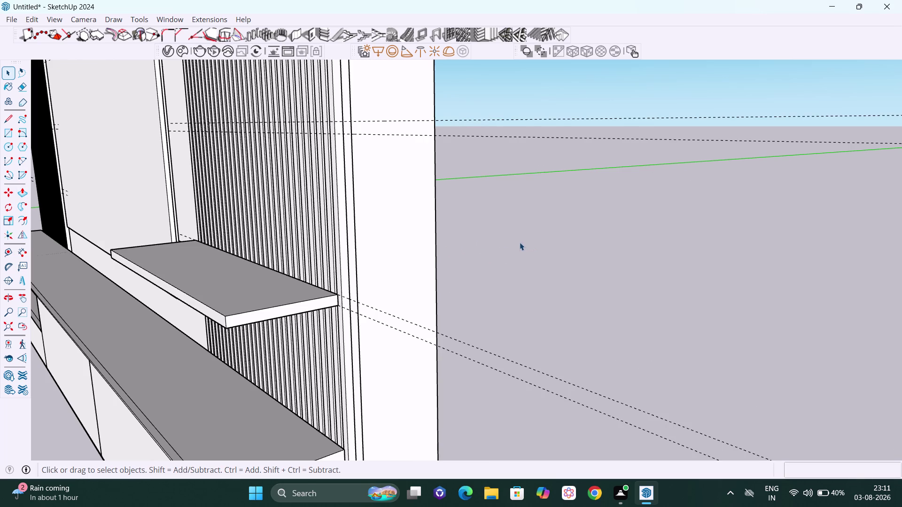
click(282, 308)
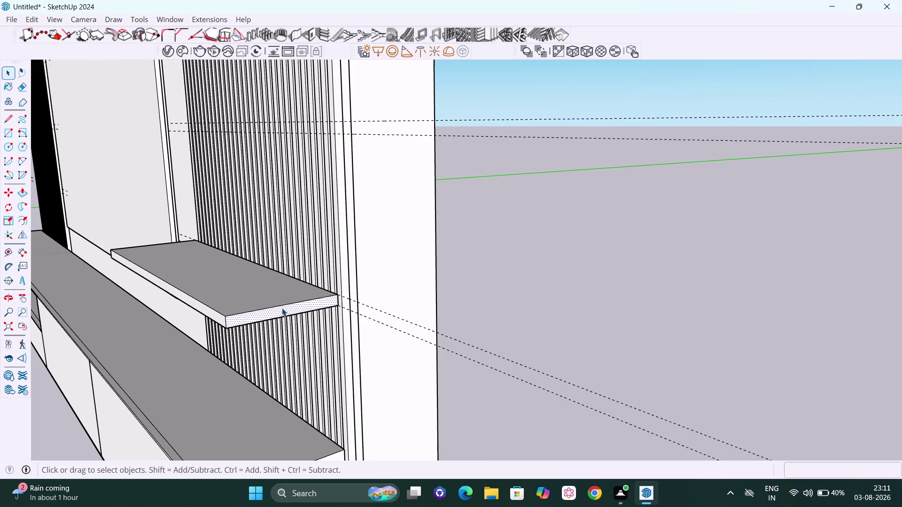
key(space)
click(556, 231)
click(548, 229)
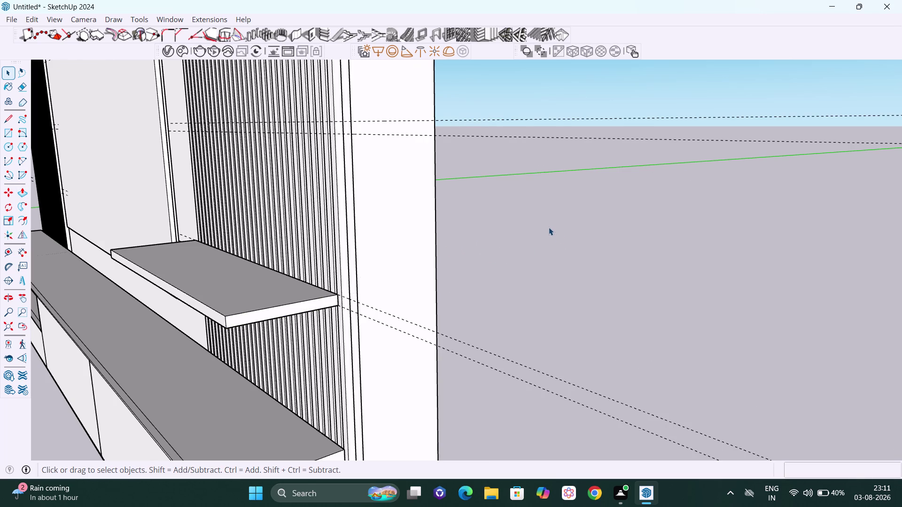
scroll(down, 3)
click(644, 109)
scroll(down, 3)
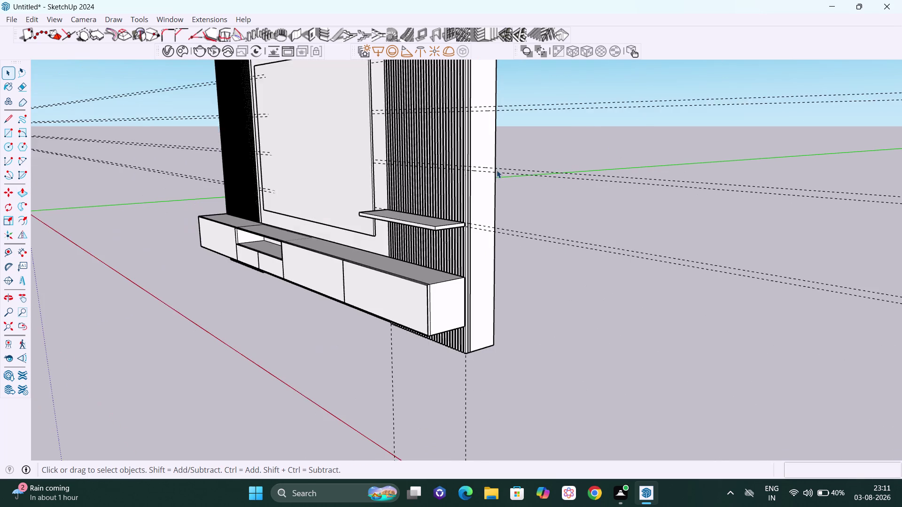
scroll(down, 3)
click(613, 105)
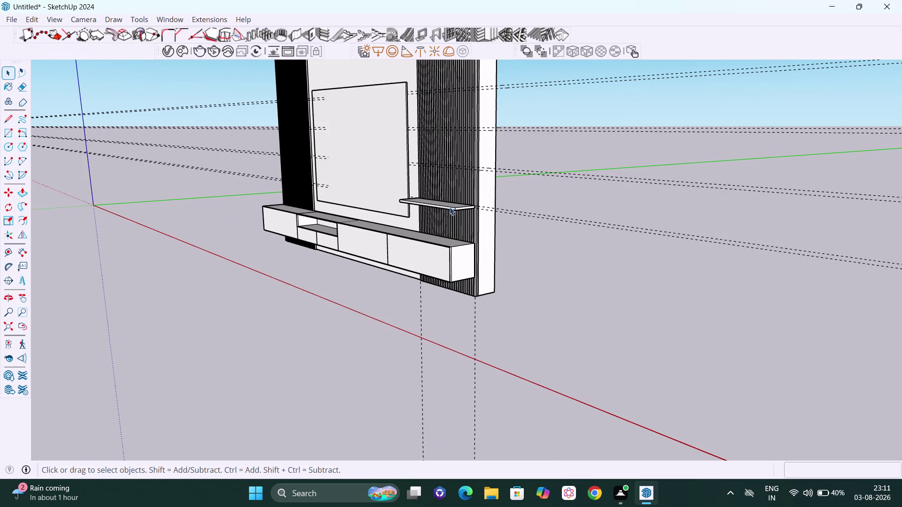
click(450, 207)
scroll(up, 3)
scroll(up, 3)
middle_drag(468, 210, 456, 212)
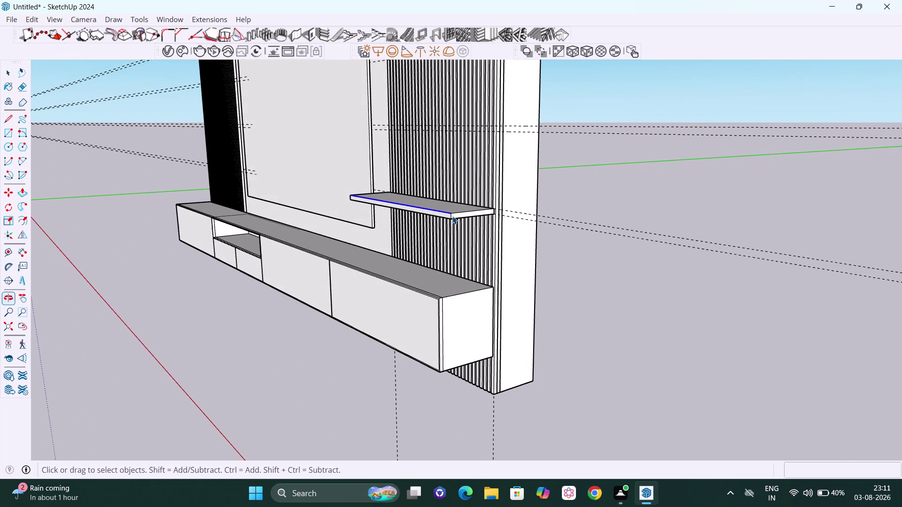
Select the whole shelf board and orbit to a side view.
triple_click(452, 216)
right_click(453, 216)
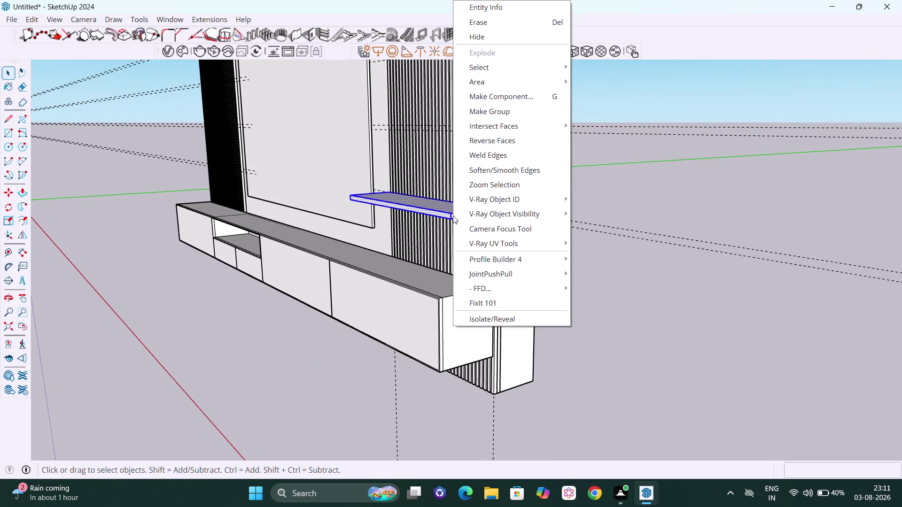
click(500, 114)
scroll(up, 3)
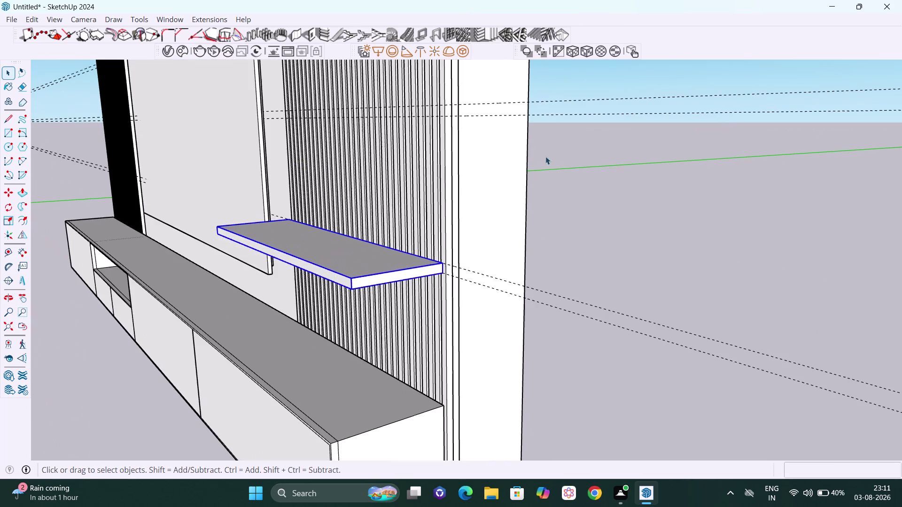
middle_drag(505, 217, 432, 209)
Copy the shelf 375 mm upward and array it to 3x copies.
key(m)
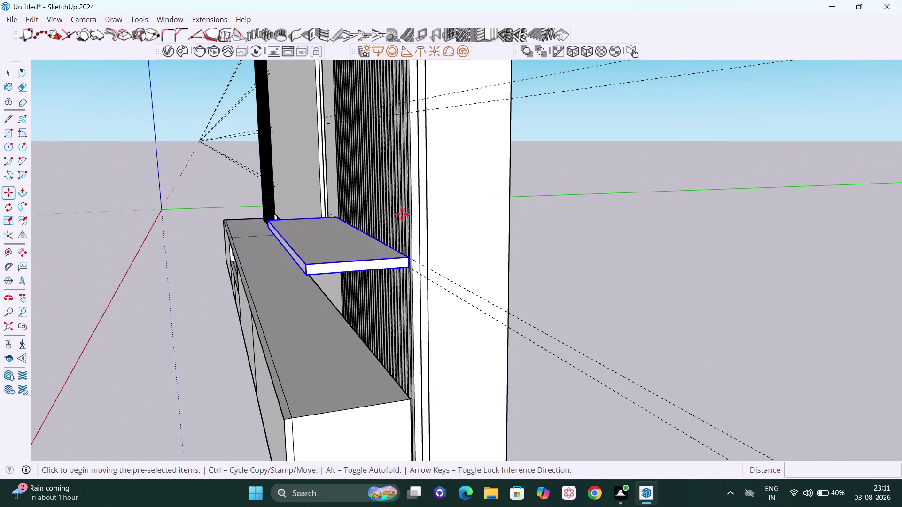
click(411, 268)
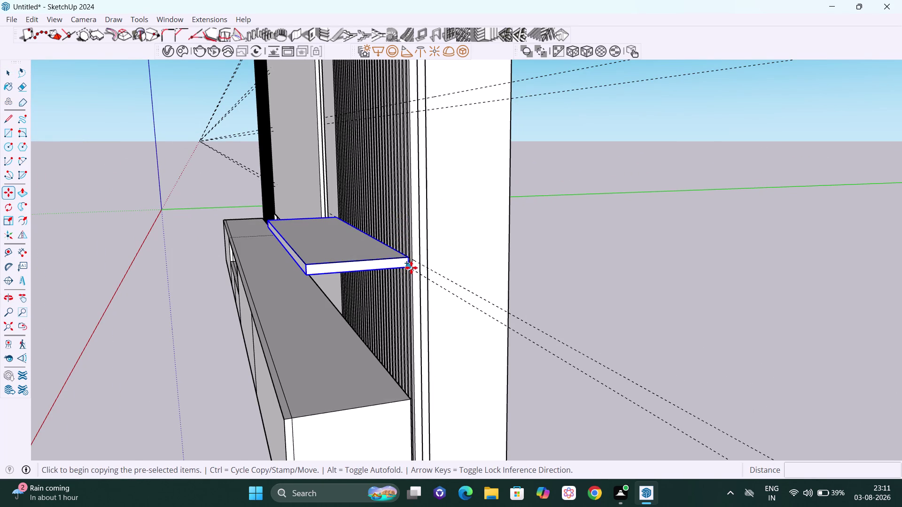
key(Up)
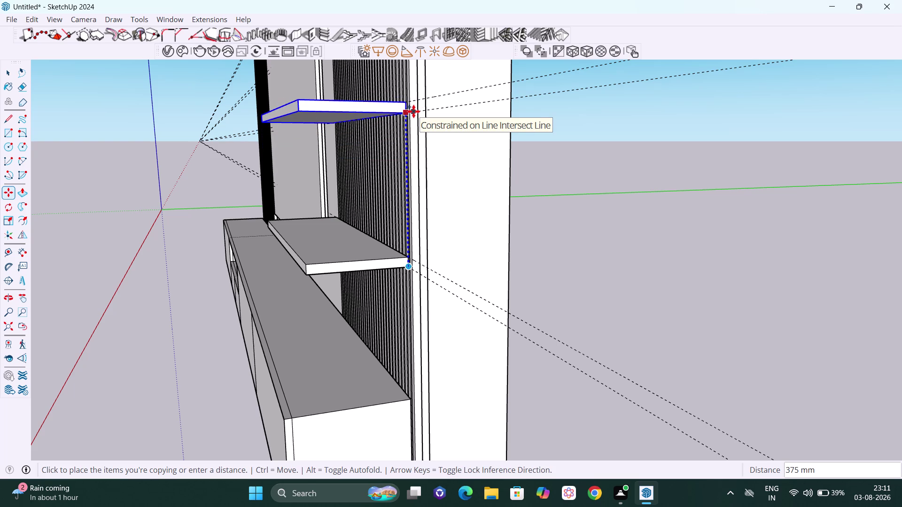
click(413, 112)
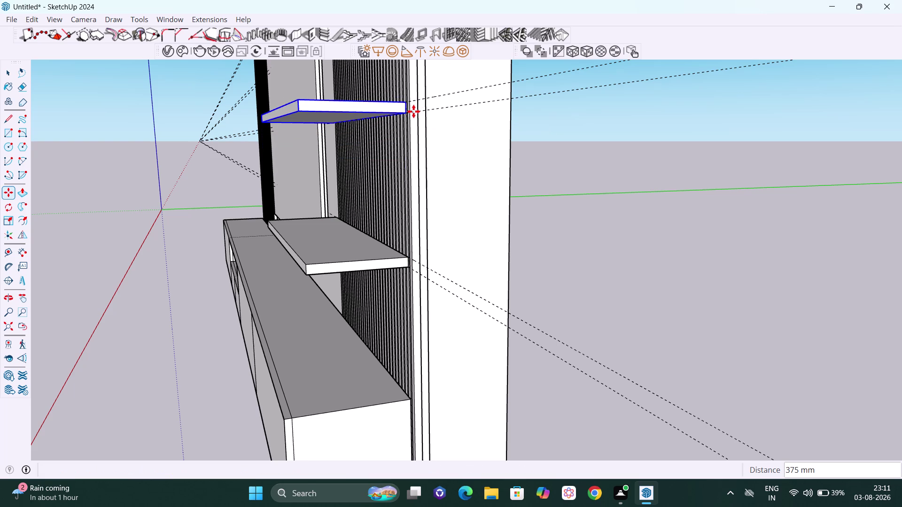
text(3x)
key(Return)
key(space)
scroll(down, 3)
middle_drag(407, 117, 422, 107)
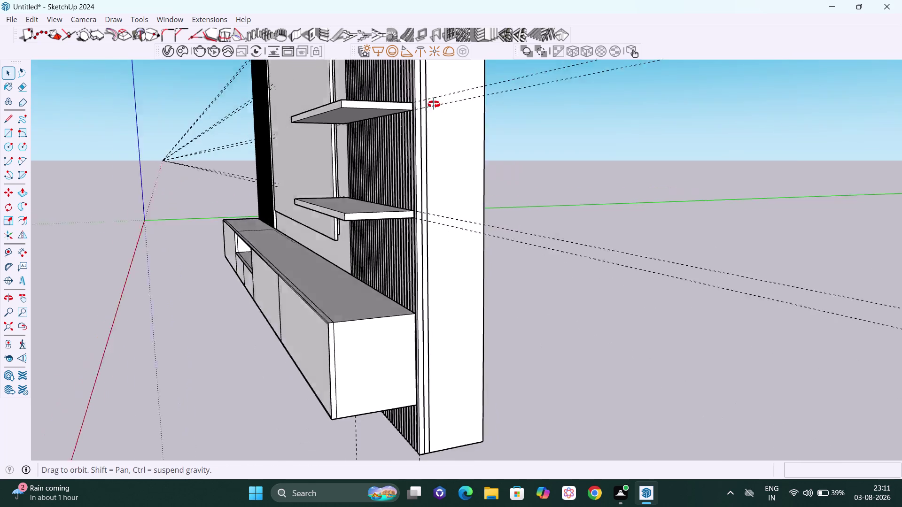
middle_drag(423, 107, 596, 142)
scroll(up, 3)
scroll(up, 3)
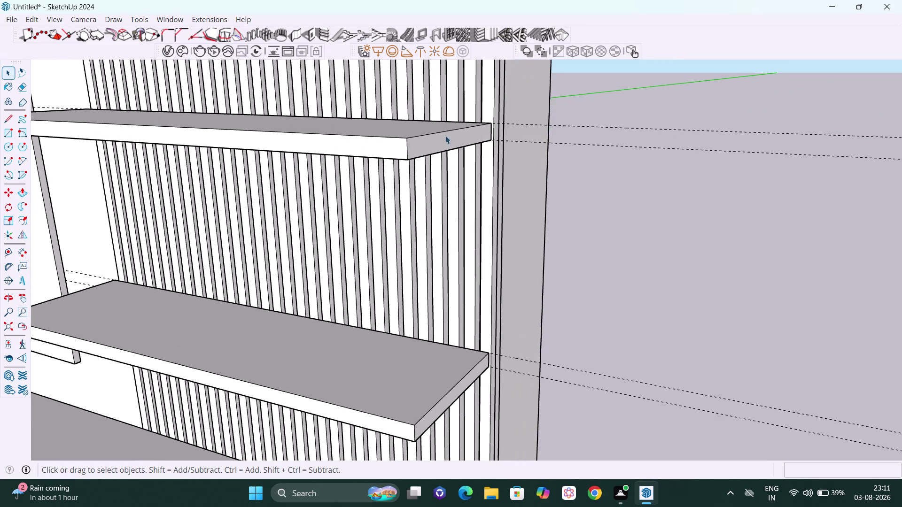
scroll(up, 3)
scroll(up, 3)
middle_drag(495, 132, 598, 97)
scroll(up, 3)
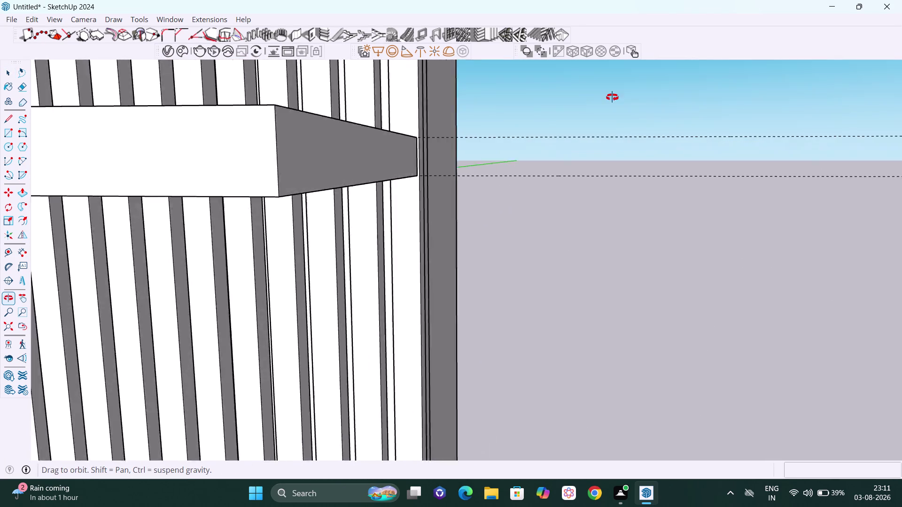
middle_drag(598, 97, 623, 97)
scroll(down, 3)
scroll(down, 3)
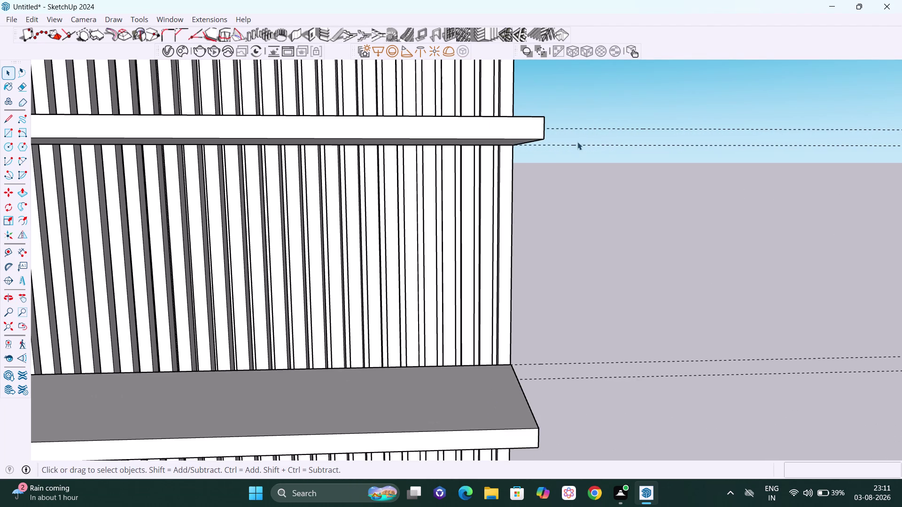
key(h)
drag(541, 121, 531, 274)
scroll(down, 3)
scroll(down, 3)
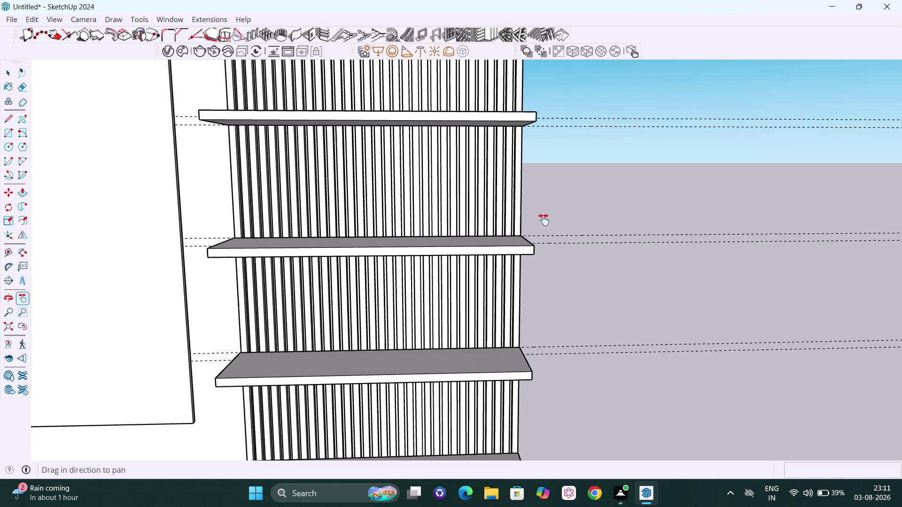
scroll(down, 3)
drag(560, 178, 552, 292)
scroll(down, 3)
scroll(down, 3)
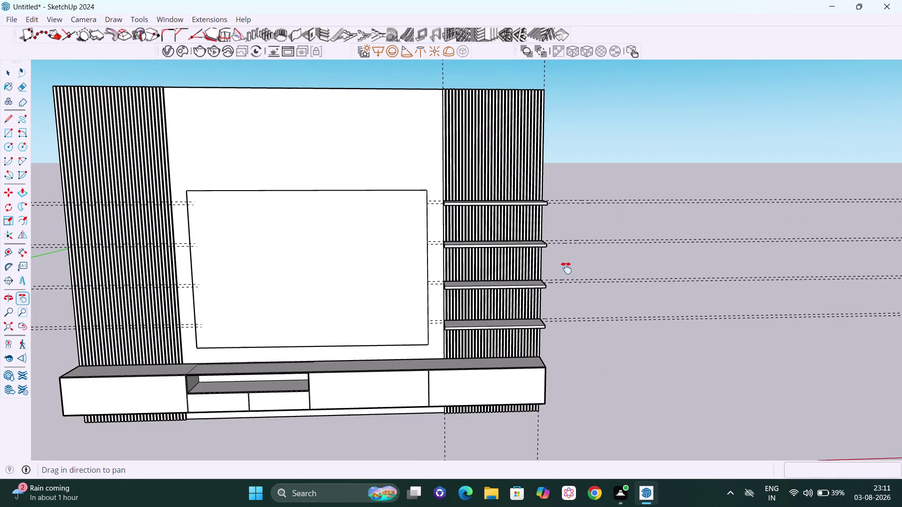
middle_drag(566, 269, 541, 226)
scroll(up, 3)
drag(563, 314, 522, 269)
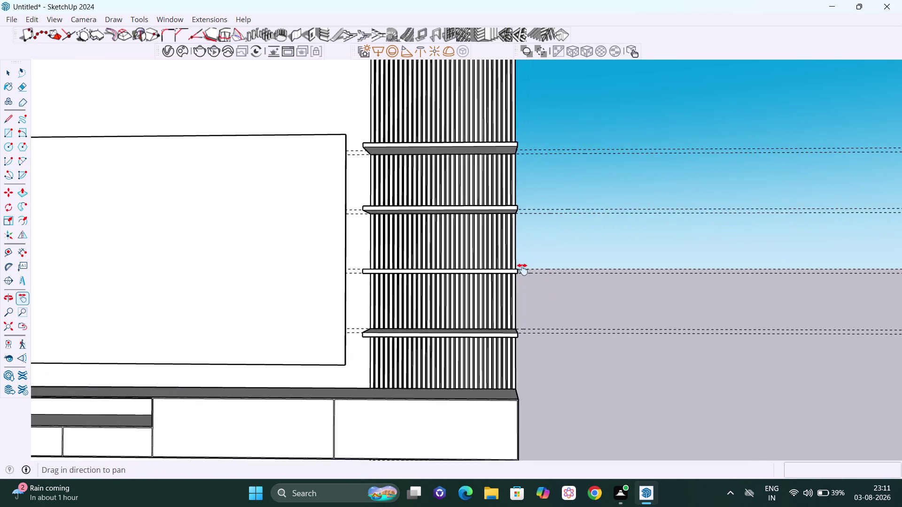
scroll(down, 3)
middle_drag(569, 300, 385, 268)
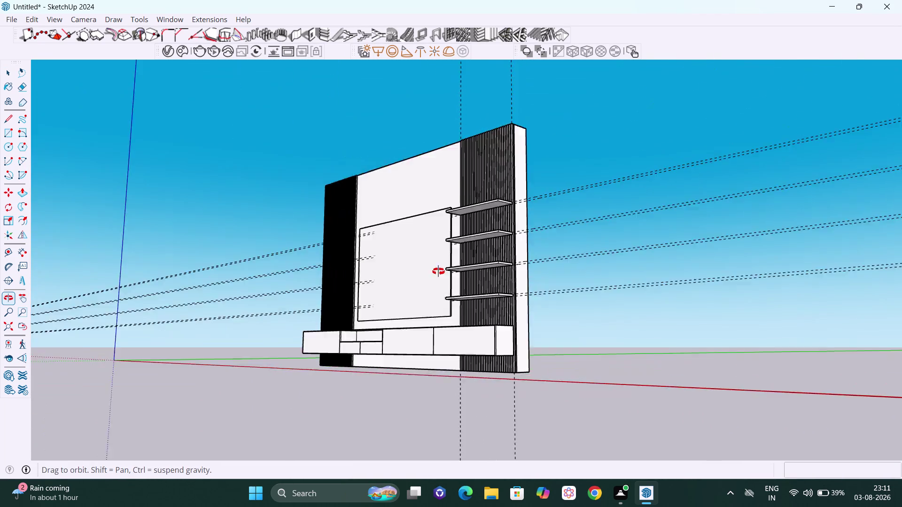
middle_drag(386, 268, 714, 292)
Erase the horizontal and vertical guide lines with the Eraser.
key(space)
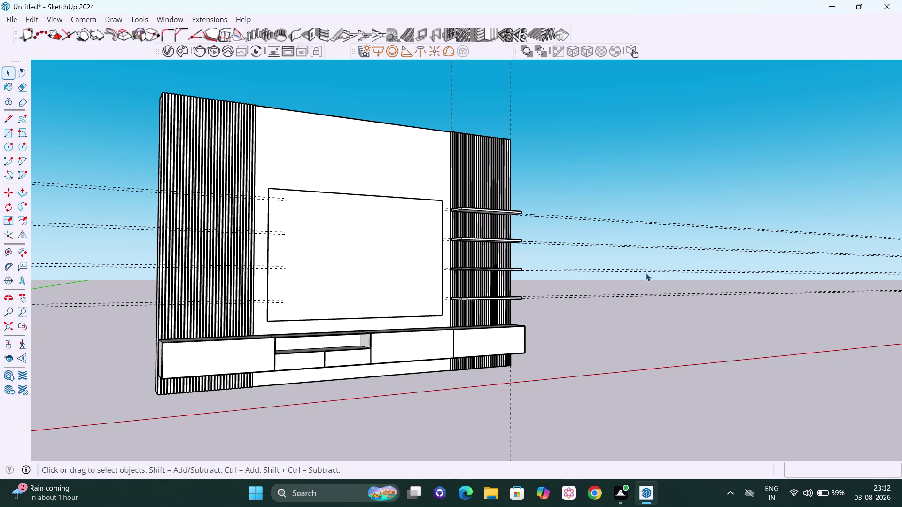
key(e)
drag(632, 204, 634, 337)
scroll(down, 3)
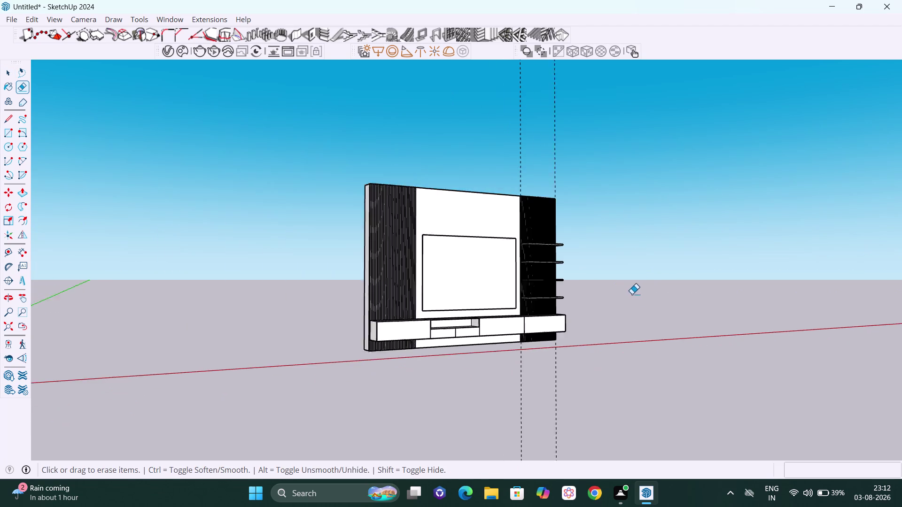
scroll(down, 3)
middle_drag(638, 298, 584, 302)
drag(496, 138, 633, 136)
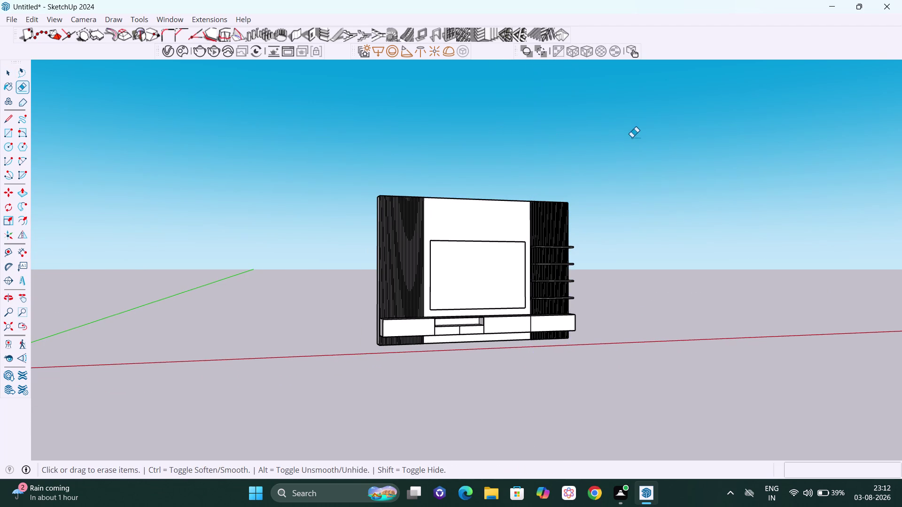
scroll(down, 3)
middle_drag(650, 296, 523, 298)
Orbit and zoom around the cleaned-up wall unit to inspect it.
key(space)
scroll(up, 3)
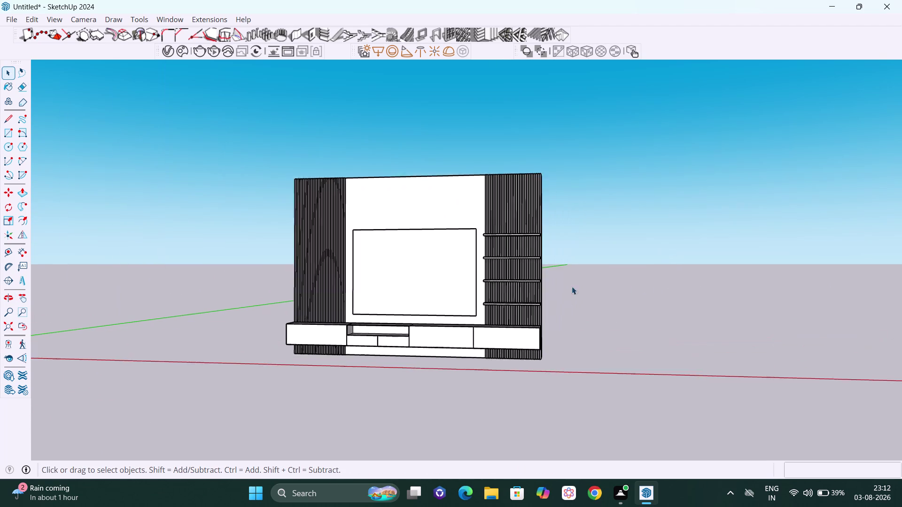
scroll(up, 3)
scroll(up, 3)
middle_drag(540, 281, 396, 363)
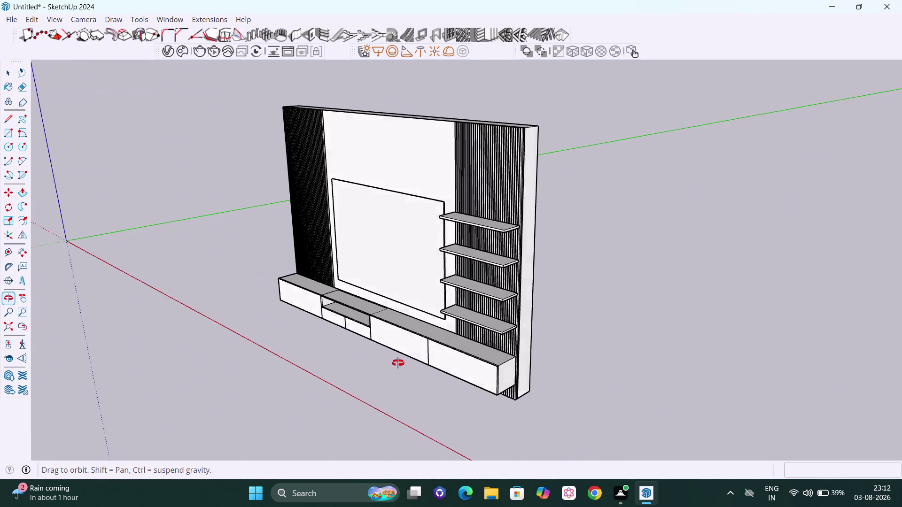
middle_drag(396, 363, 400, 363)
scroll(down, 3)
middle_drag(438, 331, 496, 325)
scroll(up, 3)
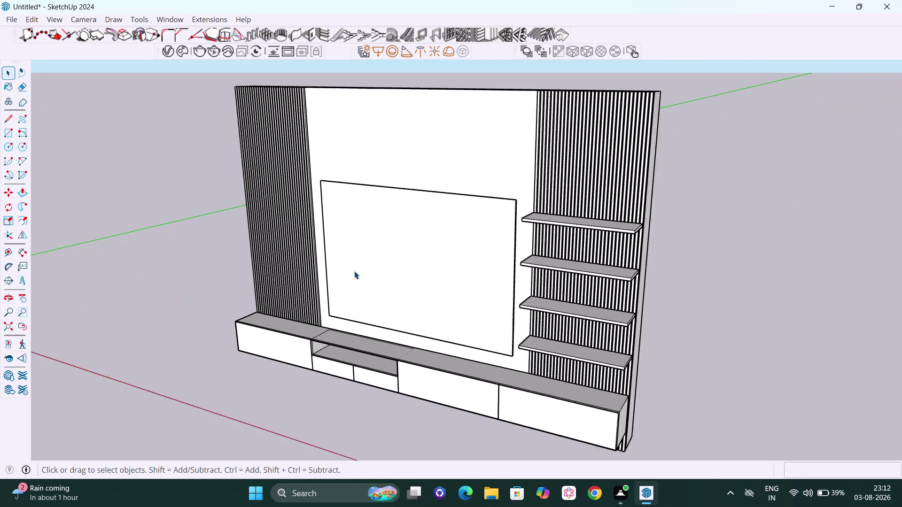
scroll(up, 3)
middle_drag(358, 271, 432, 291)
scroll(down, 3)
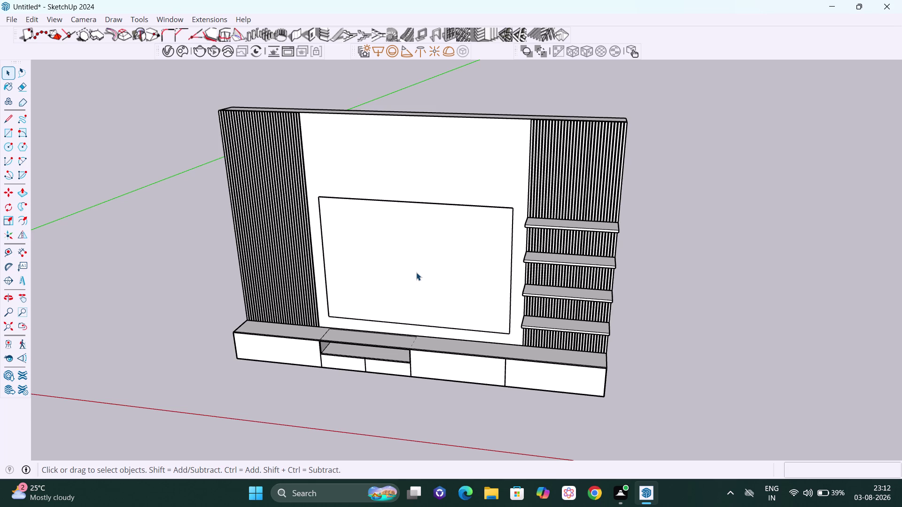
scroll(down, 3)
scroll(down, 3)
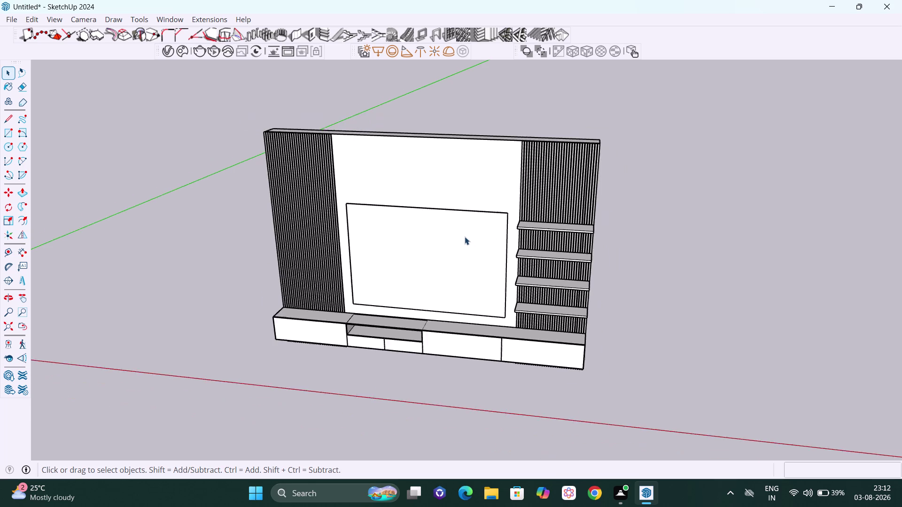
scroll(down, 3)
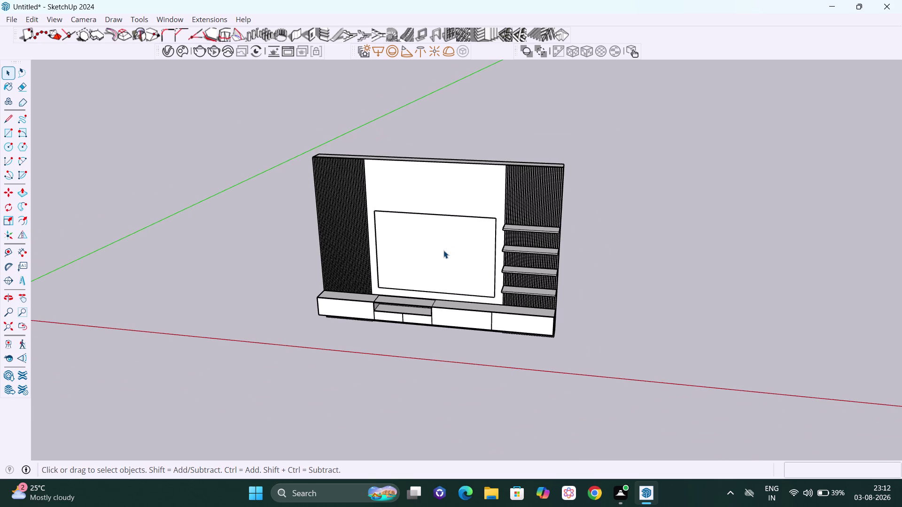
middle_drag(443, 250, 478, 227)
scroll(up, 3)
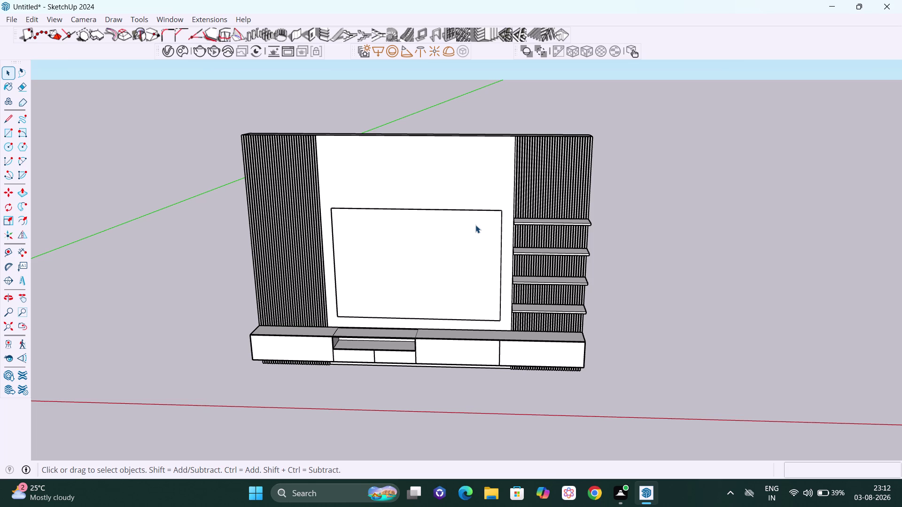
scroll(down, 3)
scroll(down, 3)
middle_drag(467, 218, 461, 219)
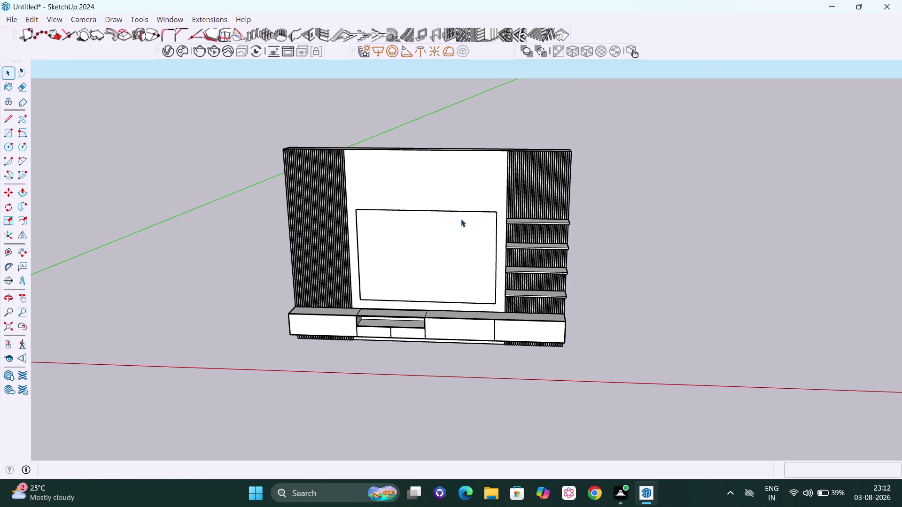
scroll(up, 3)
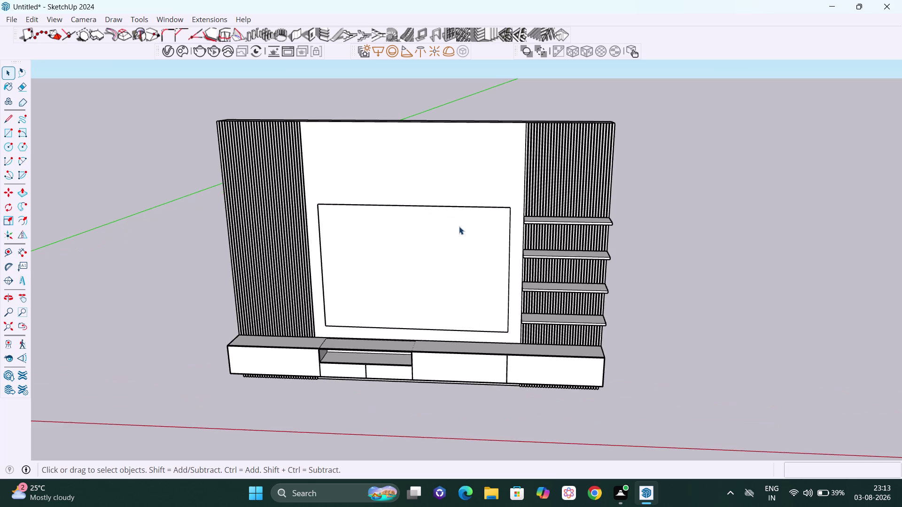
scroll(up, 3)
scroll(down, 3)
middle_drag(457, 237, 400, 225)
scroll(up, 3)
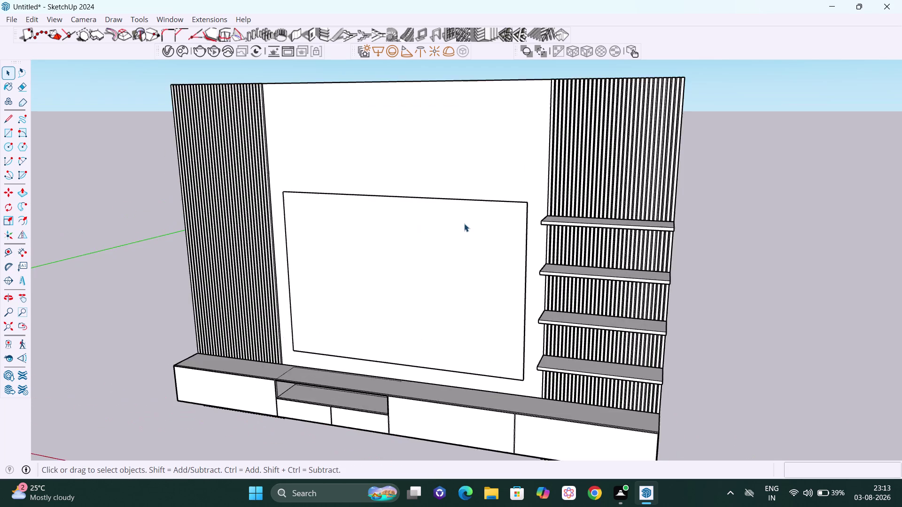
scroll(down, 3)
middle_drag(424, 243, 566, 247)
scroll(up, 3)
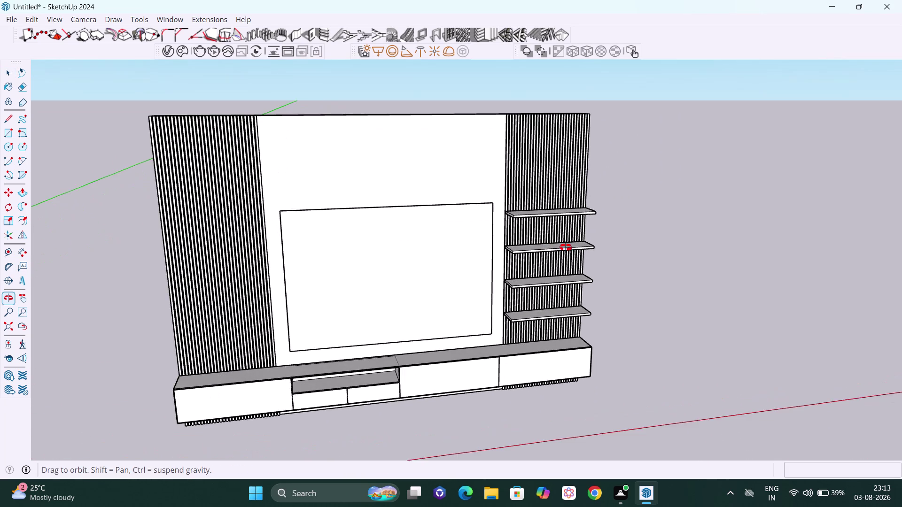
middle_drag(566, 248, 535, 248)
scroll(up, 3)
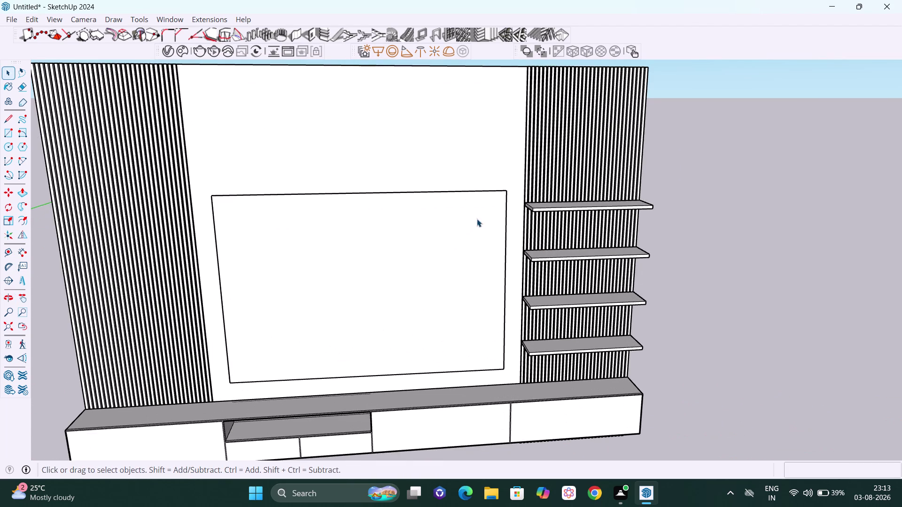
Measure a 150 mm guide inward from the TV panel's right edge, then undo it.
key(t)
scroll(up, 3)
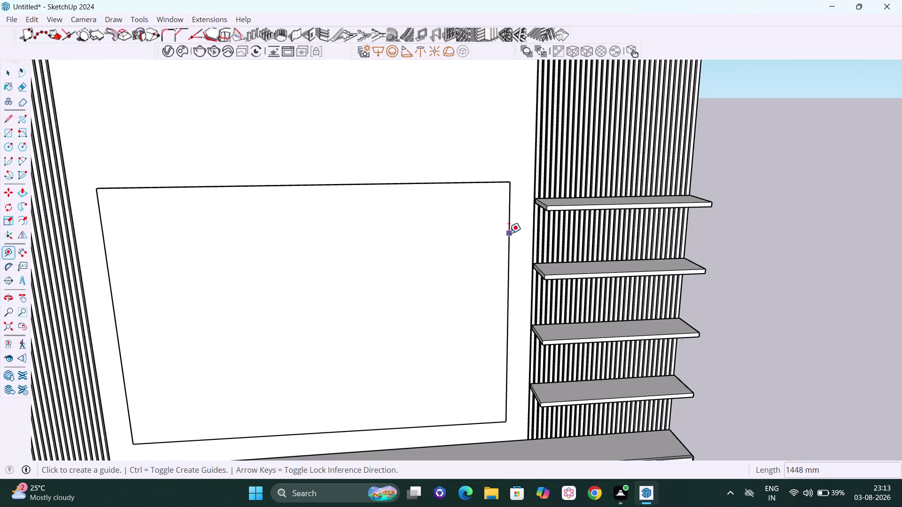
click(508, 234)
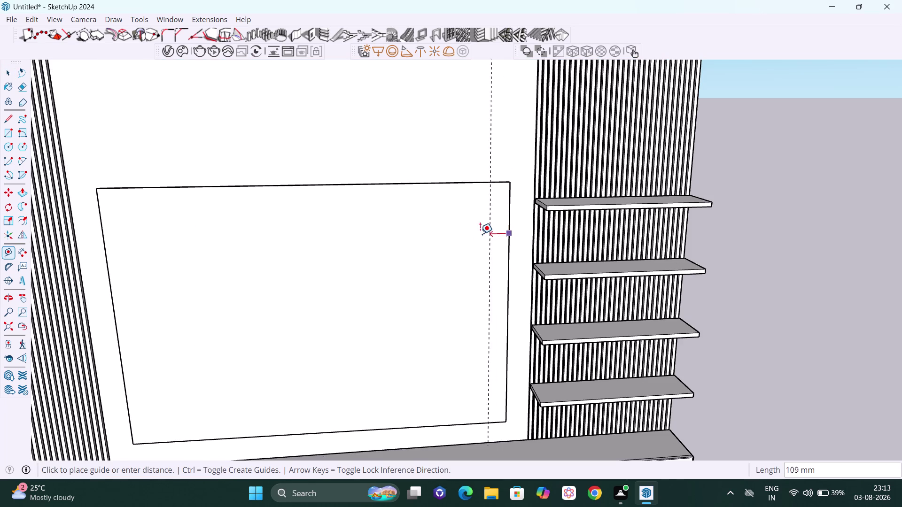
text(15)
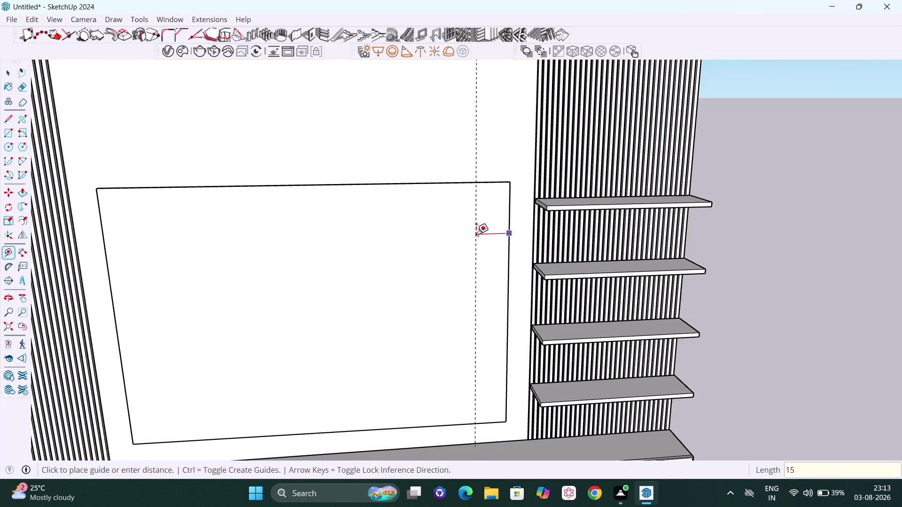
text(0)
key(Return)
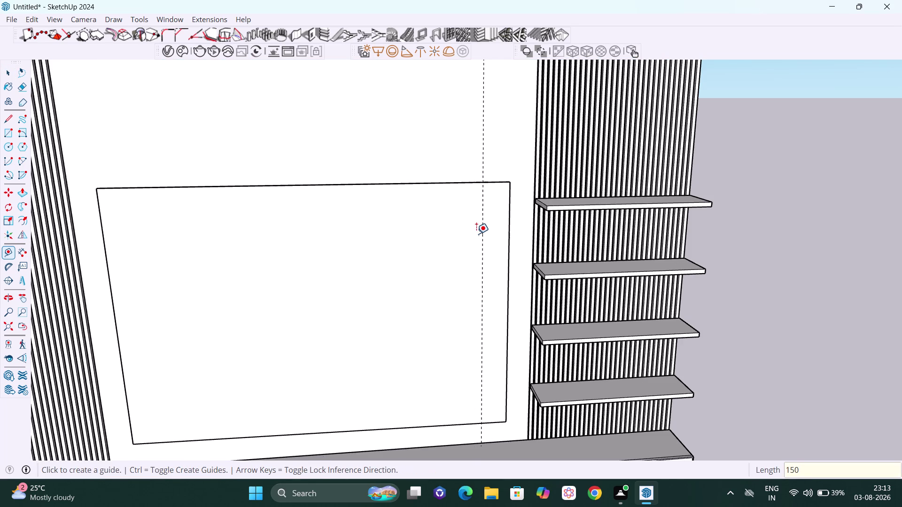
key(ctrl+z)
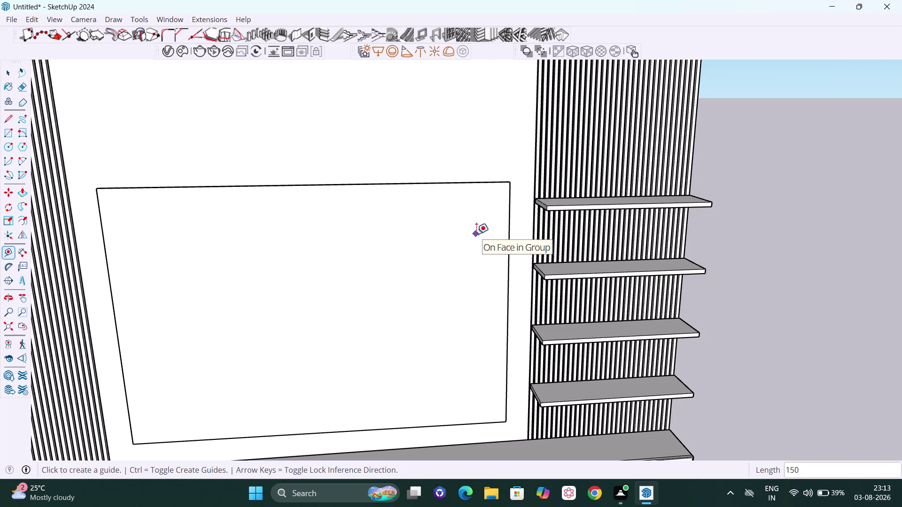
Begin a guide from the TV panel's left edge, switching axis locks with arrow keys.
click(110, 283)
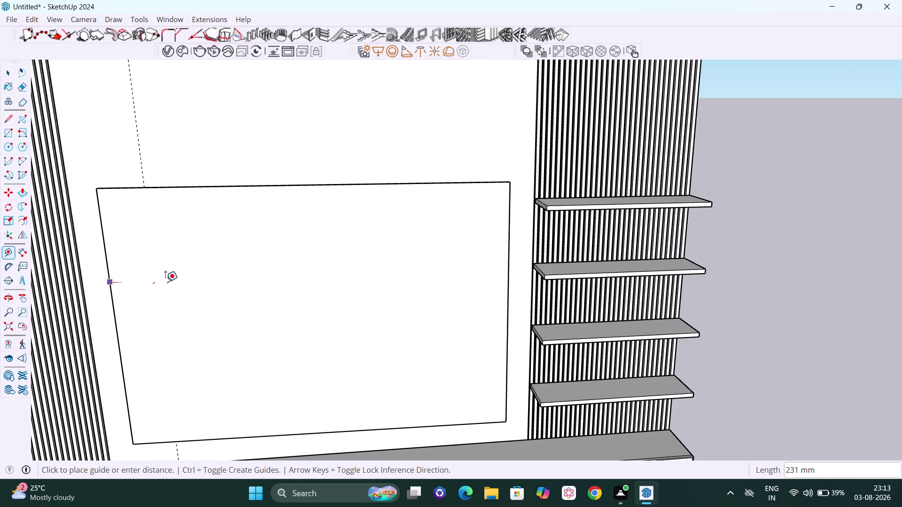
key(Right)
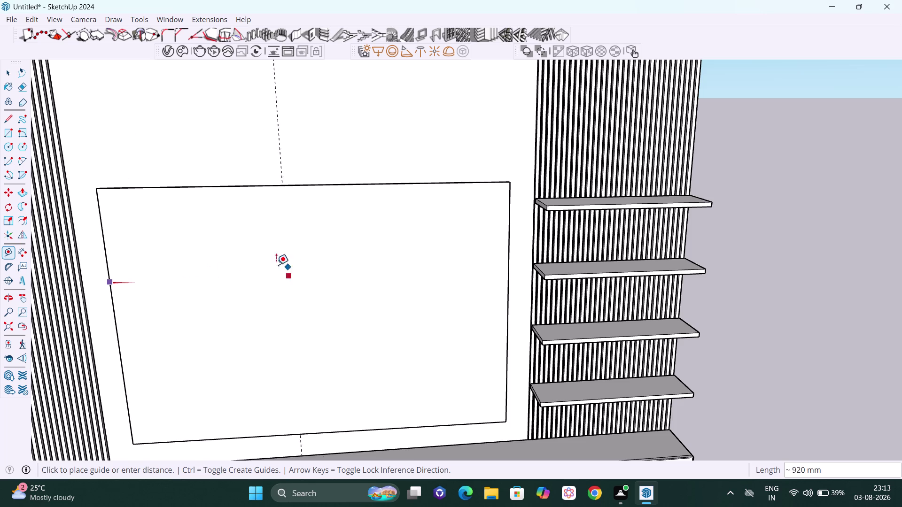
key(Left)
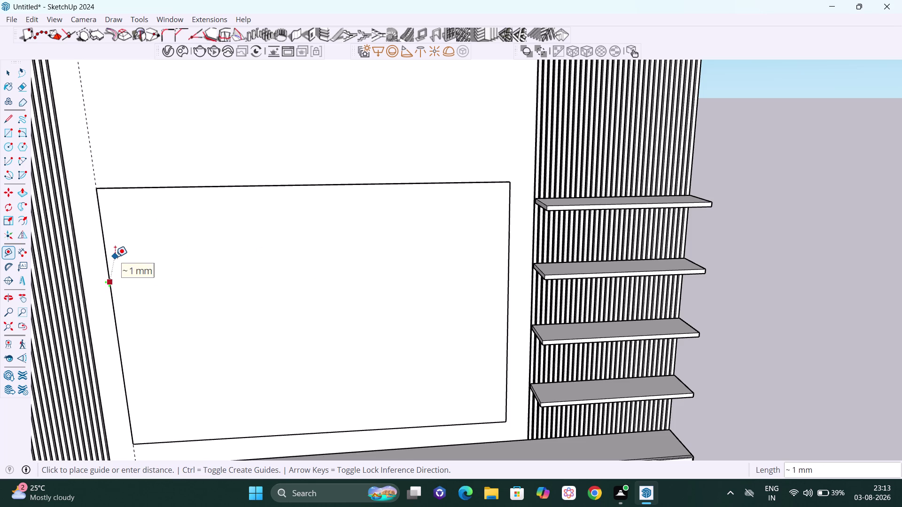
key(Right)
scroll(up, 3)
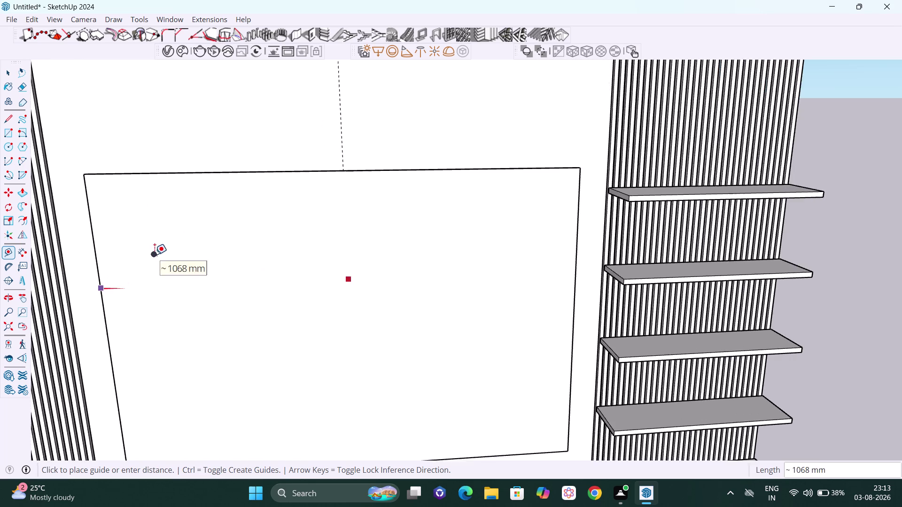
scroll(down, 3)
middle_drag(149, 281, 370, 262)
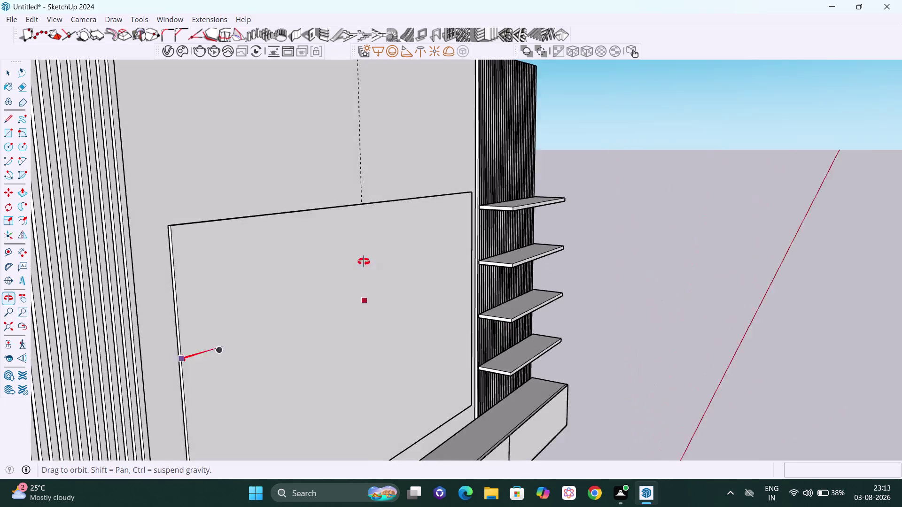
middle_drag(370, 262, 357, 260)
scroll(down, 3)
key(Escape)
middle_drag(375, 314, 365, 314)
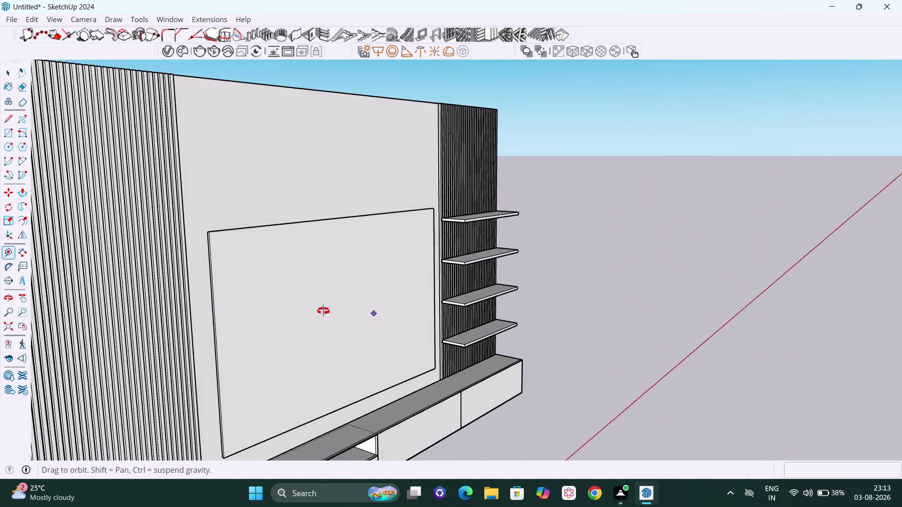
middle_drag(365, 314, 276, 311)
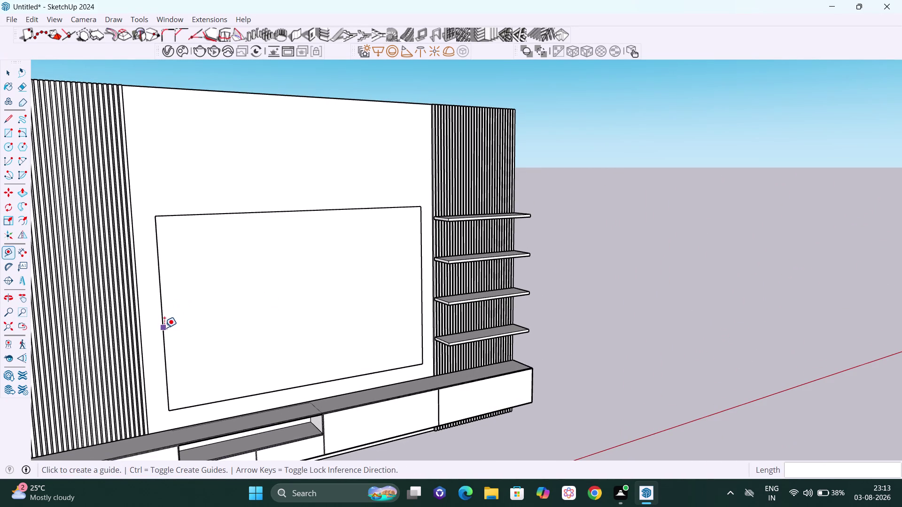
click(165, 328)
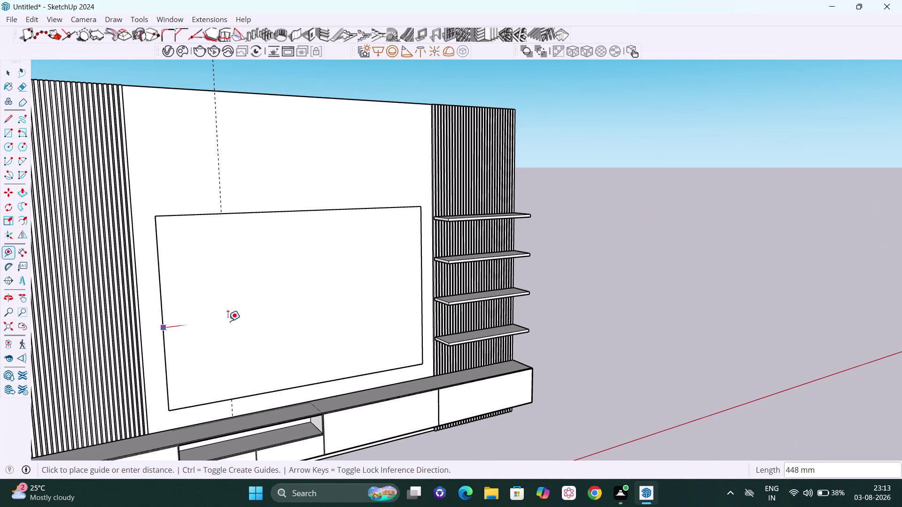
key(Right)
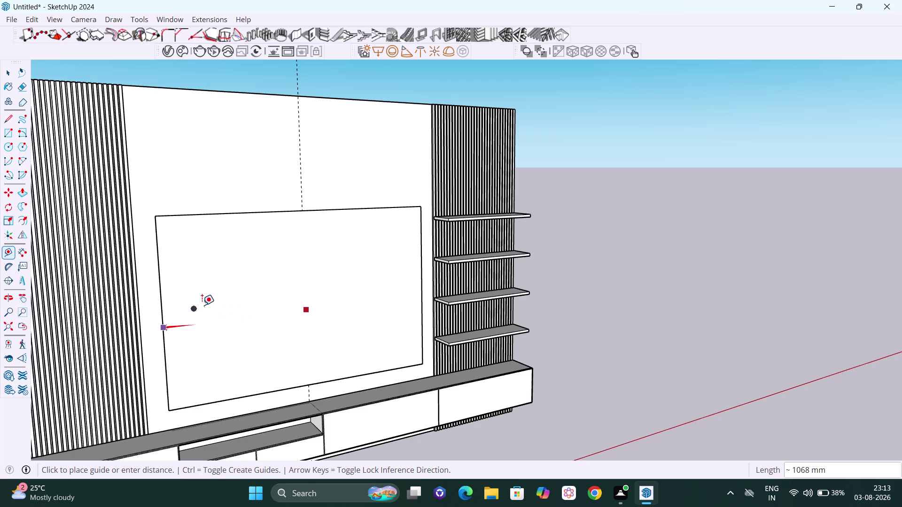
scroll(down, 3)
middle_drag(235, 298, 406, 163)
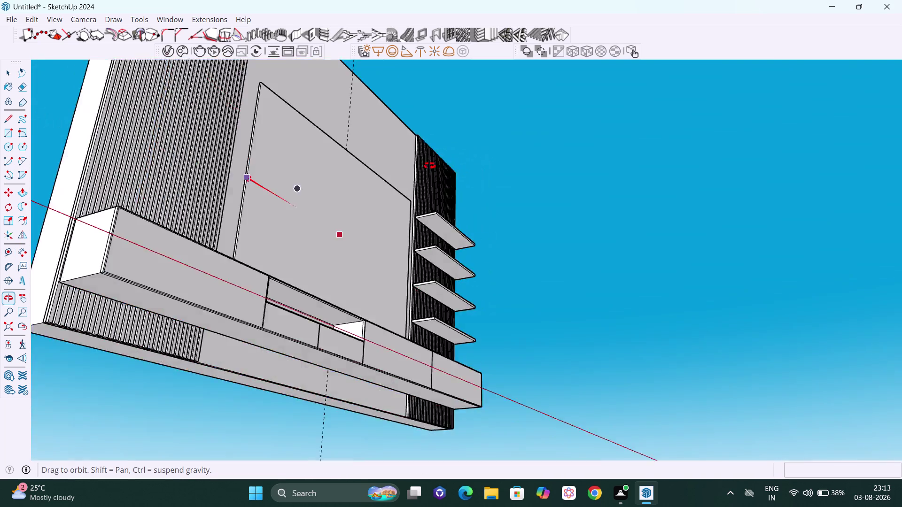
middle_drag(406, 163, 424, 254)
scroll(up, 3)
scroll(up, 3)
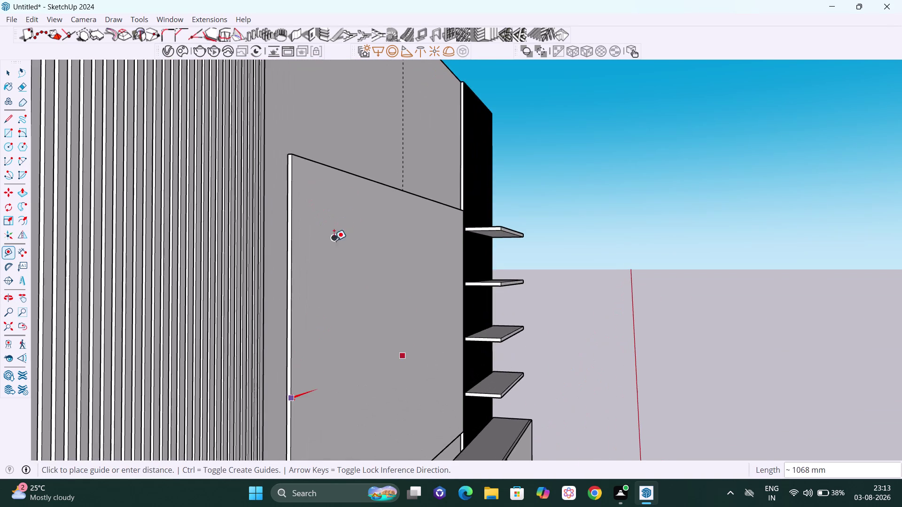
middle_drag(334, 243, 391, 317)
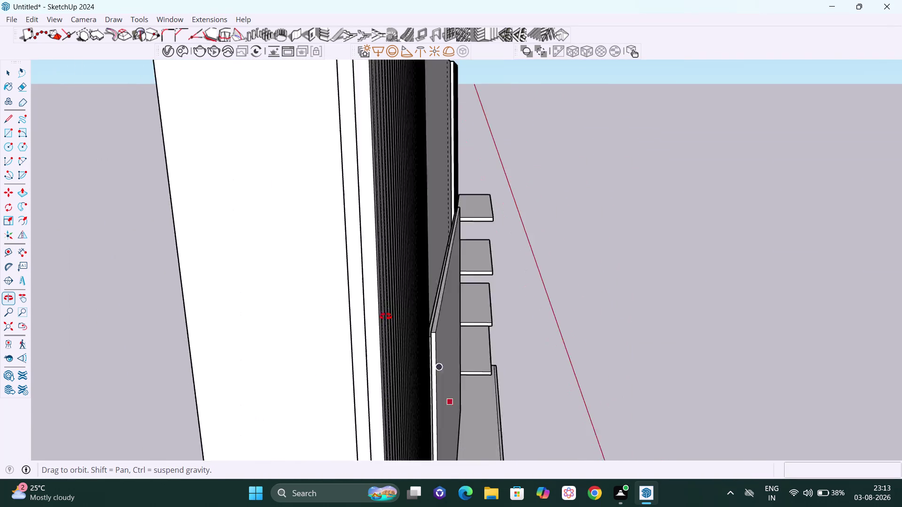
middle_drag(391, 317, 379, 317)
scroll(up, 3)
scroll(up, 3)
middle_drag(444, 269, 451, 279)
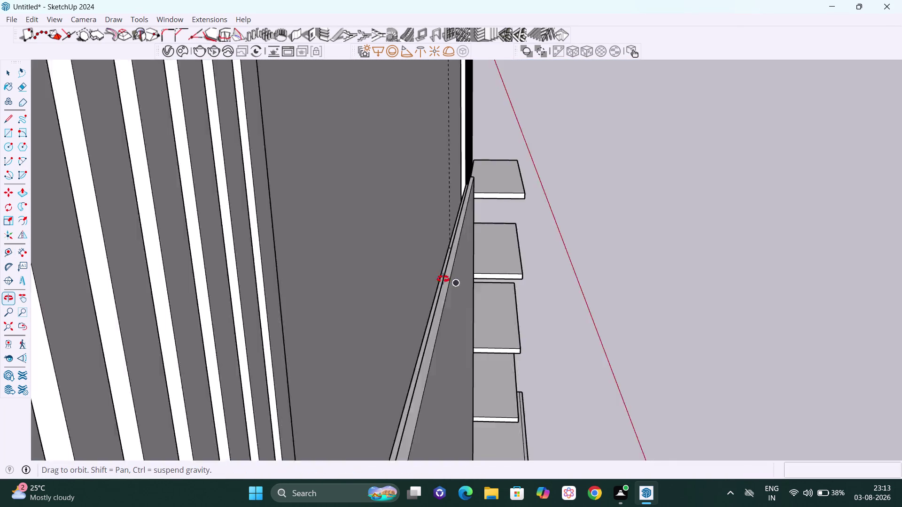
middle_drag(451, 279, 351, 259)
scroll(down, 3)
scroll(down, 3)
middle_drag(355, 283, 353, 283)
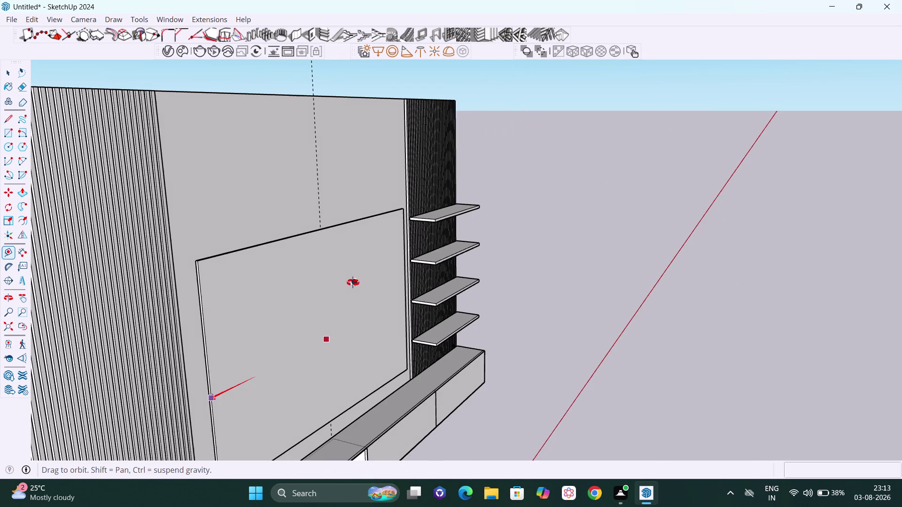
middle_drag(353, 283, 367, 236)
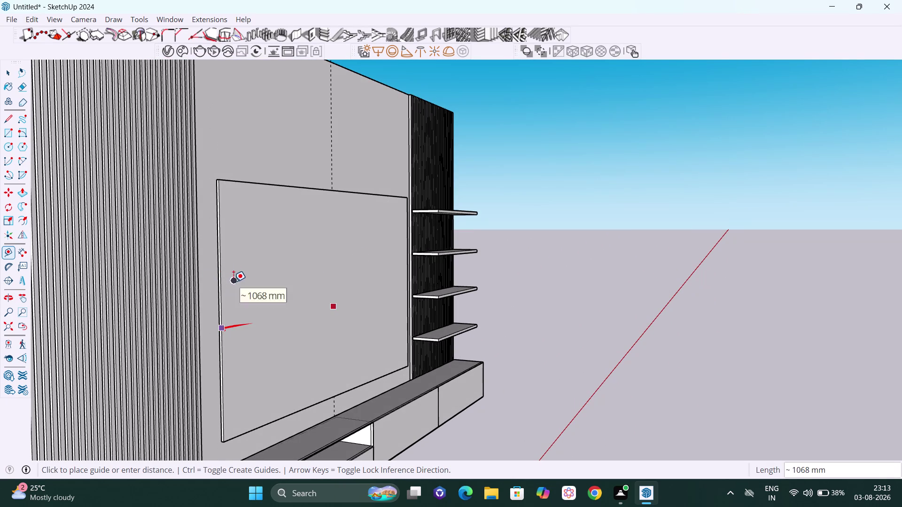
middle_drag(239, 281, 205, 278)
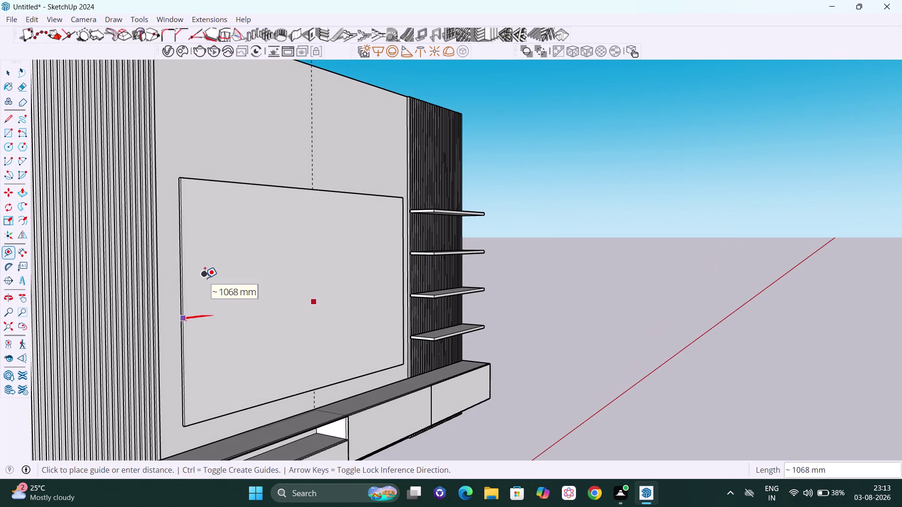
key(Escape)
key(space)
scroll(down, 3)
middle_click(270, 280)
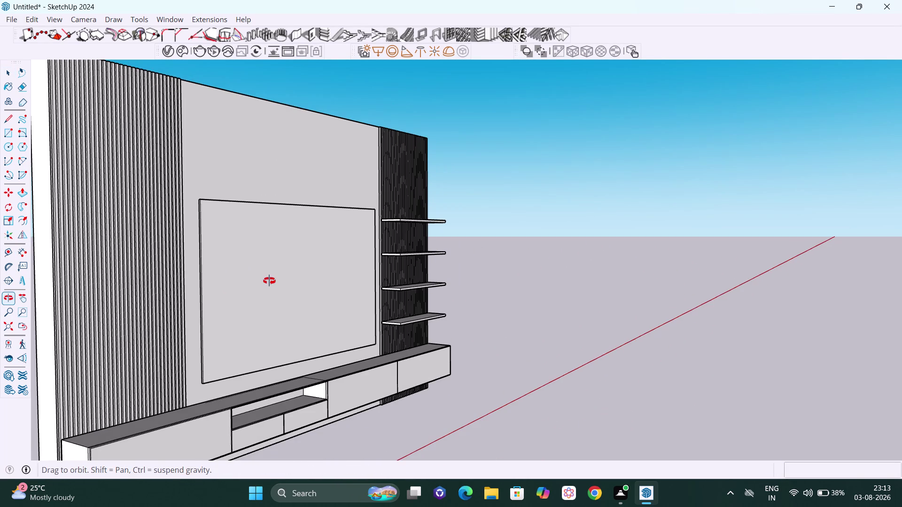
scroll(up, 3)
scroll(up, 3)
scroll(up, 3)
middle_drag(209, 270, 220, 277)
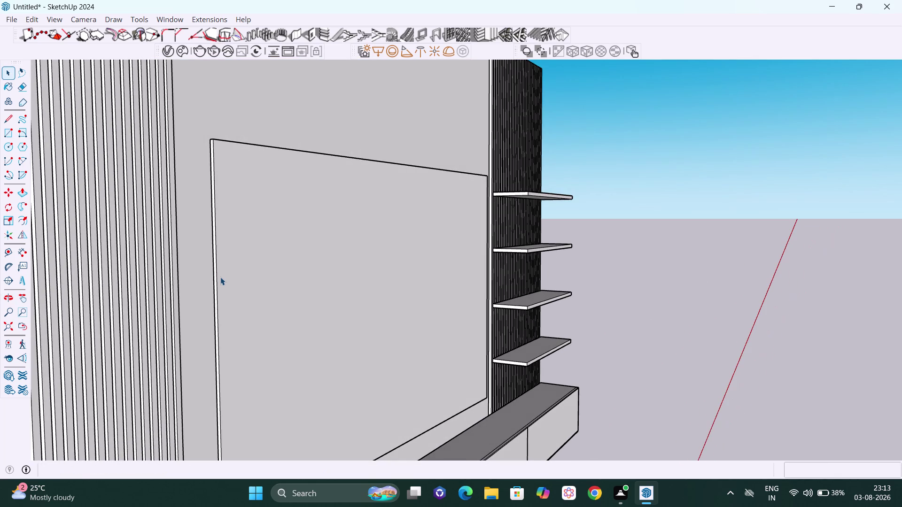
key(t)
scroll(up, 3)
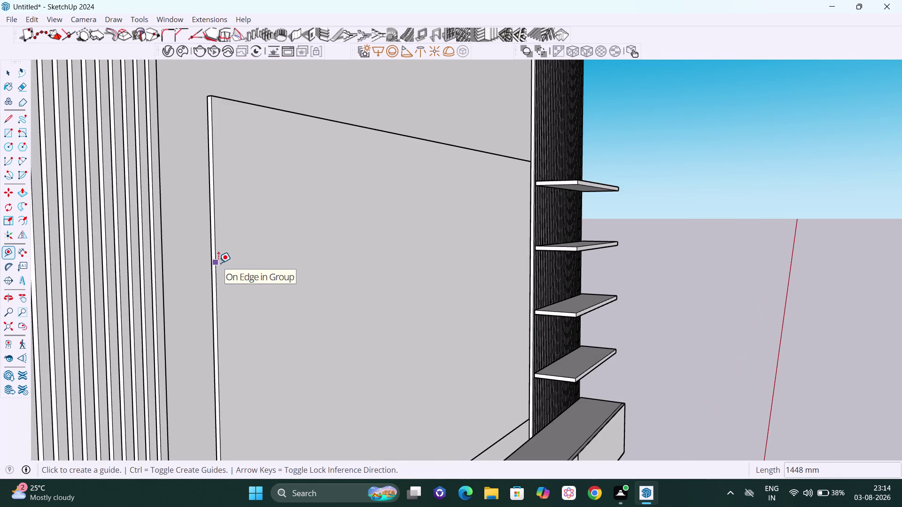
click(218, 263)
key(Right)
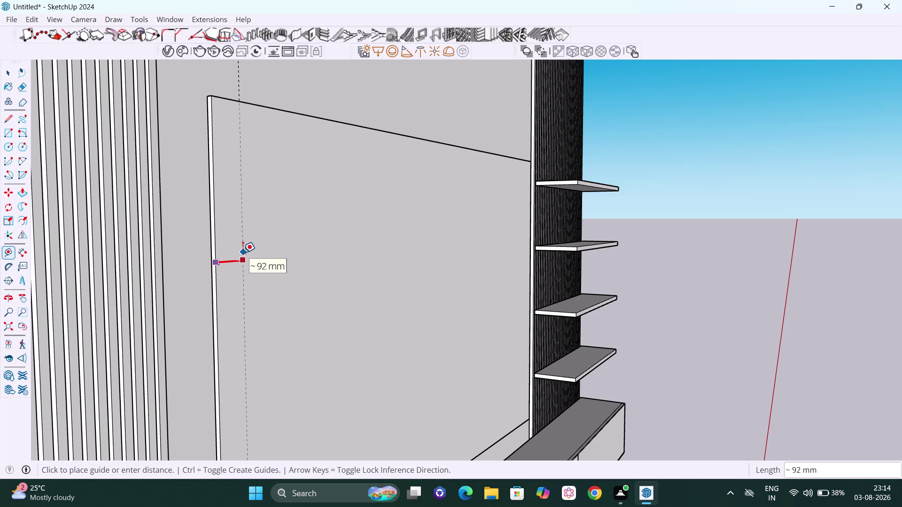
key(space)
middle_drag(264, 232, 267, 241)
text(t)
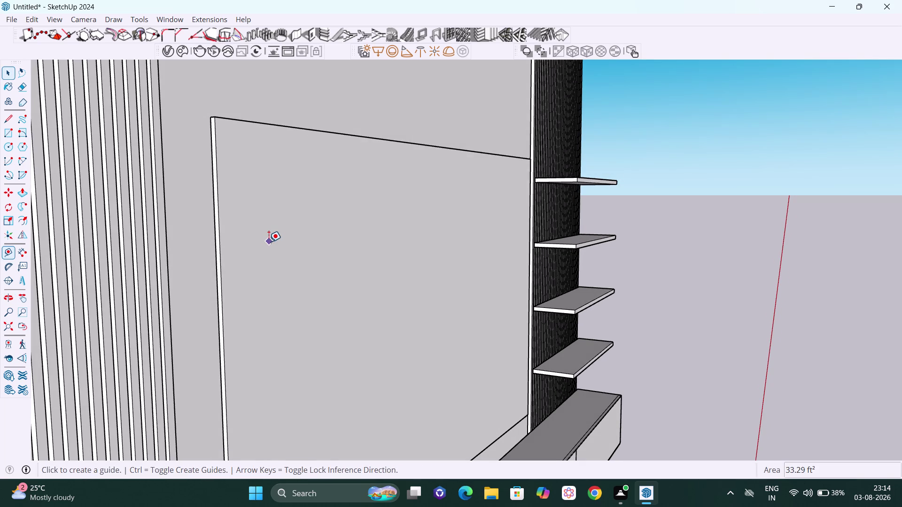
key(space)
key(t)
click(220, 261)
key(Right)
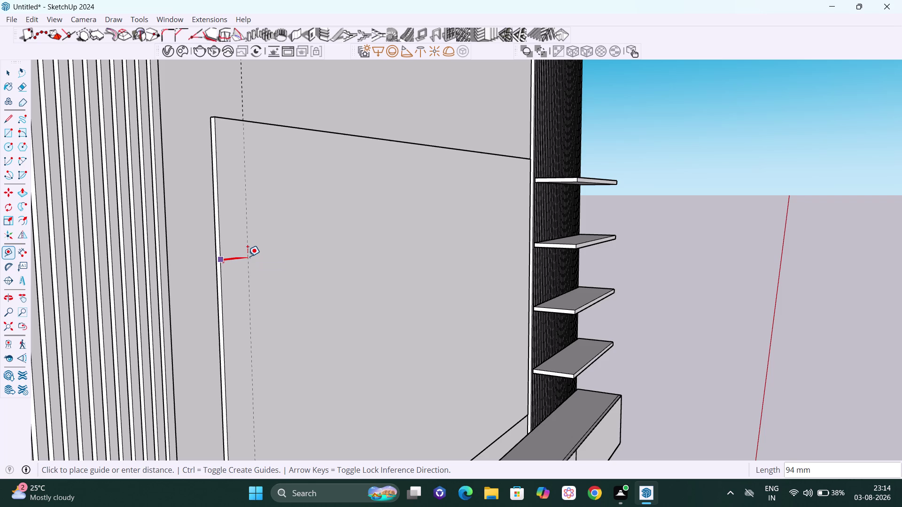
scroll(down, 3)
scroll(down, 3)
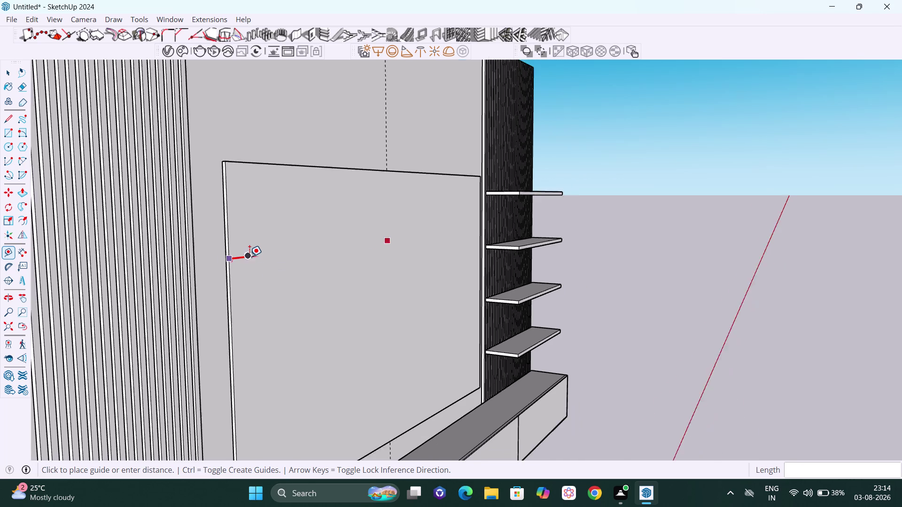
middle_drag(257, 263, 132, 273)
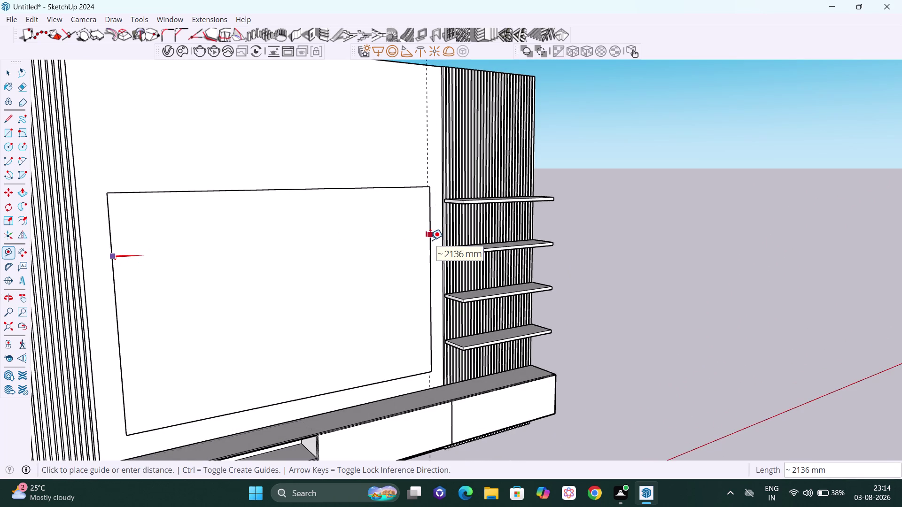
key(space)
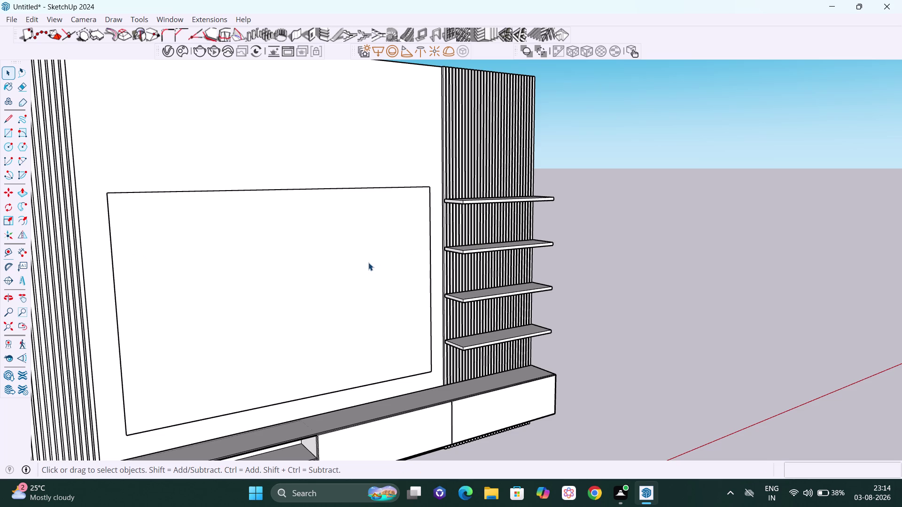